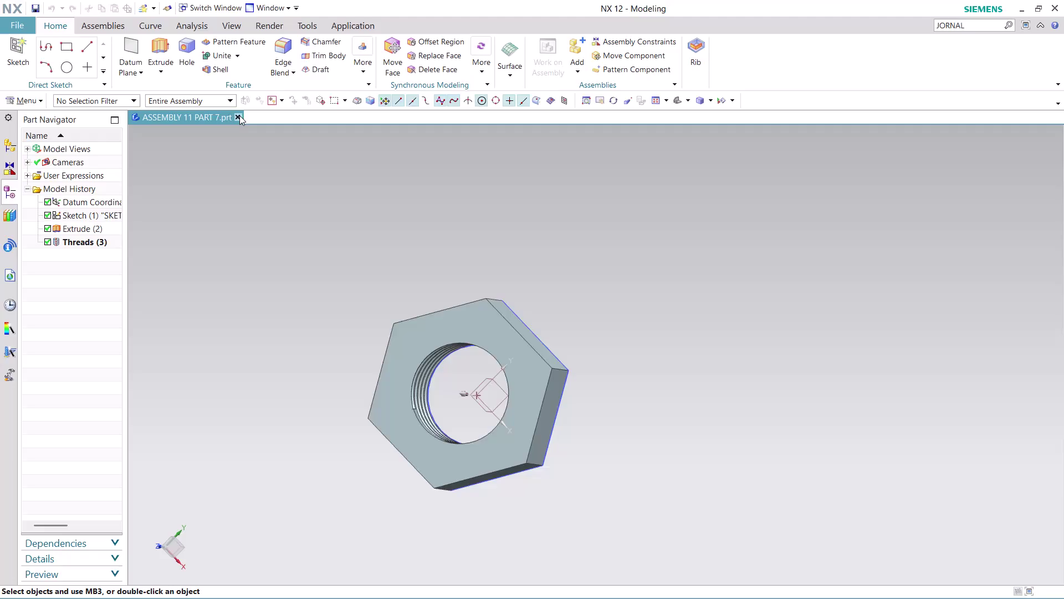
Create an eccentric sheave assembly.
Close the nut part and search Command Finder for journal commands.
click(239, 115)
click(974, 26)
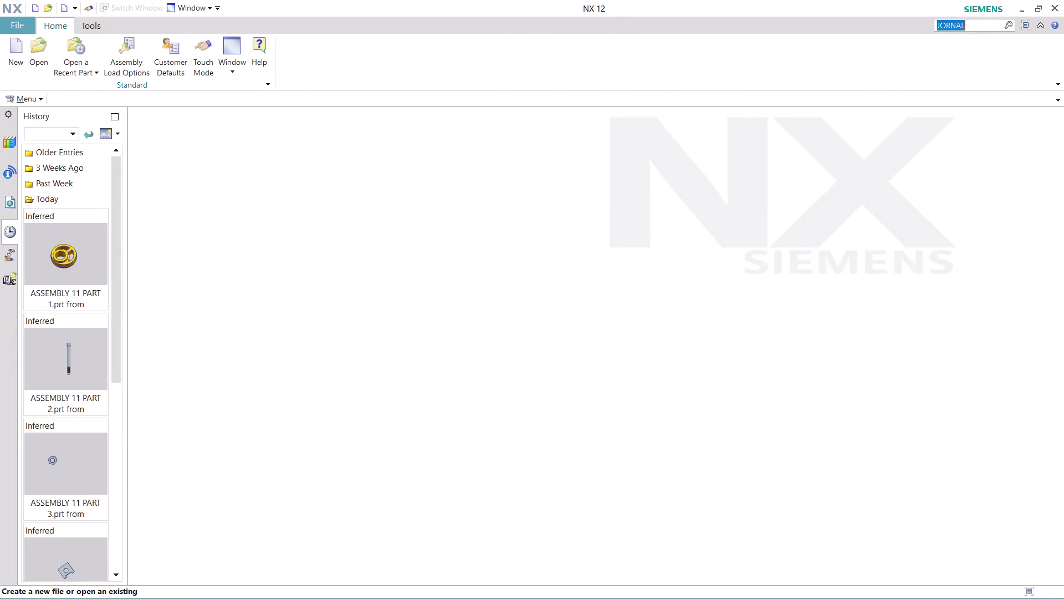
key(Return)
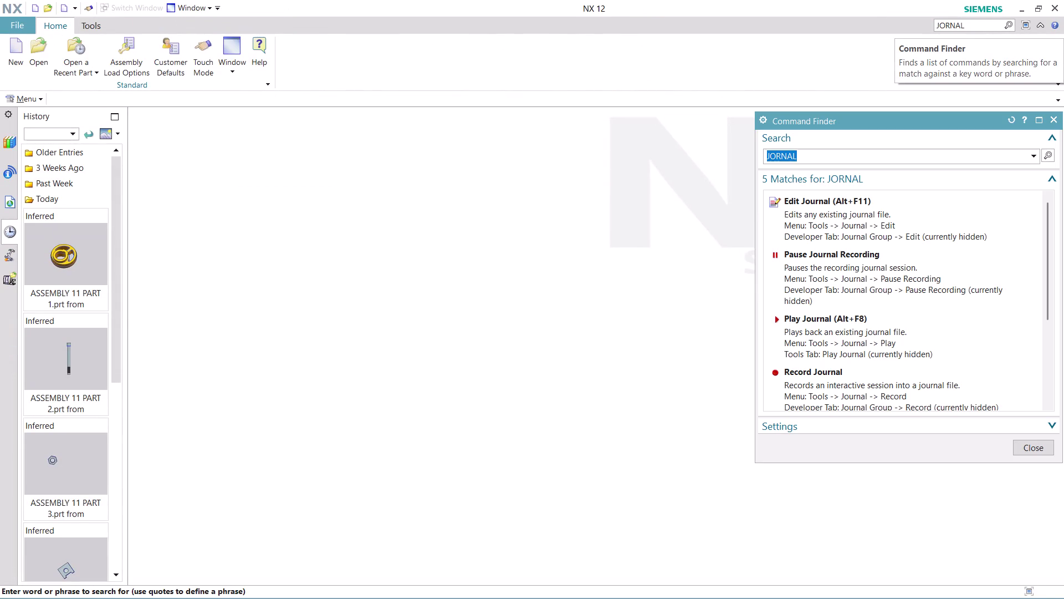
scroll(down, 3)
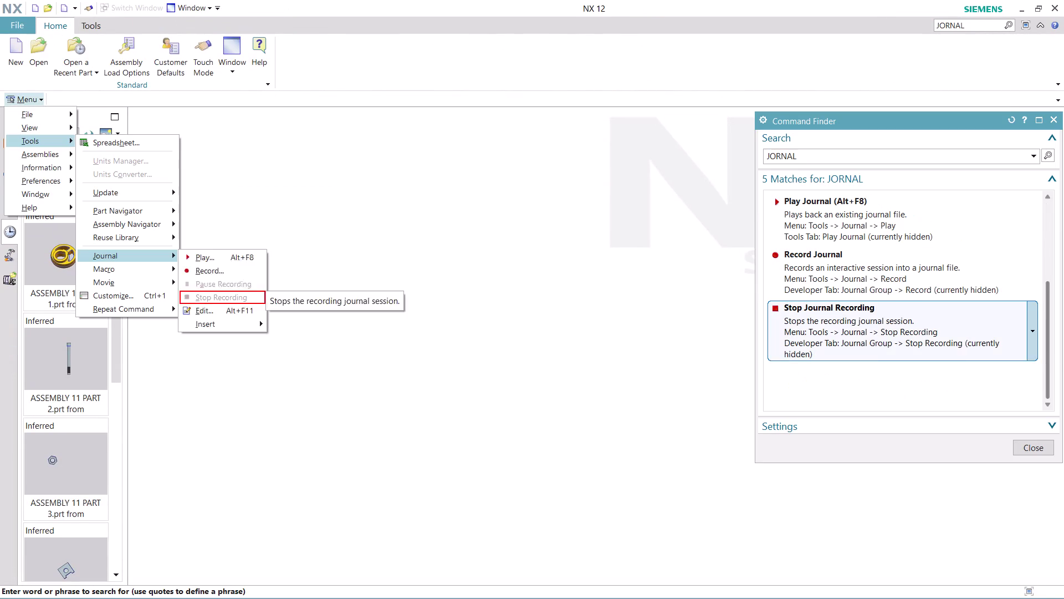
Start recording a journal named ASSEMBLY 11 and dismiss the search results.
click(863, 283)
click(592, 351)
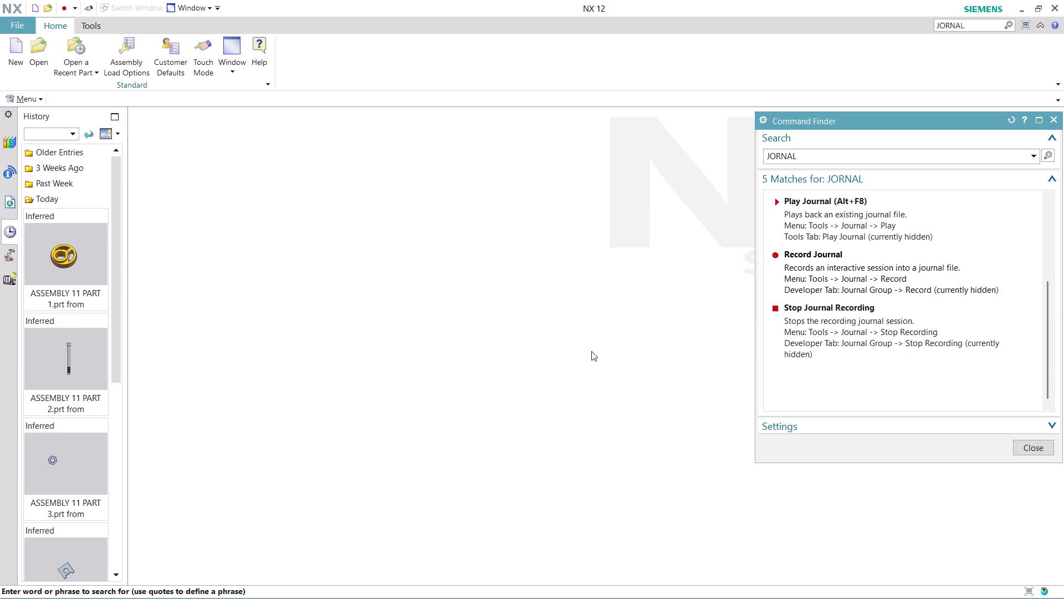
text(ASS)
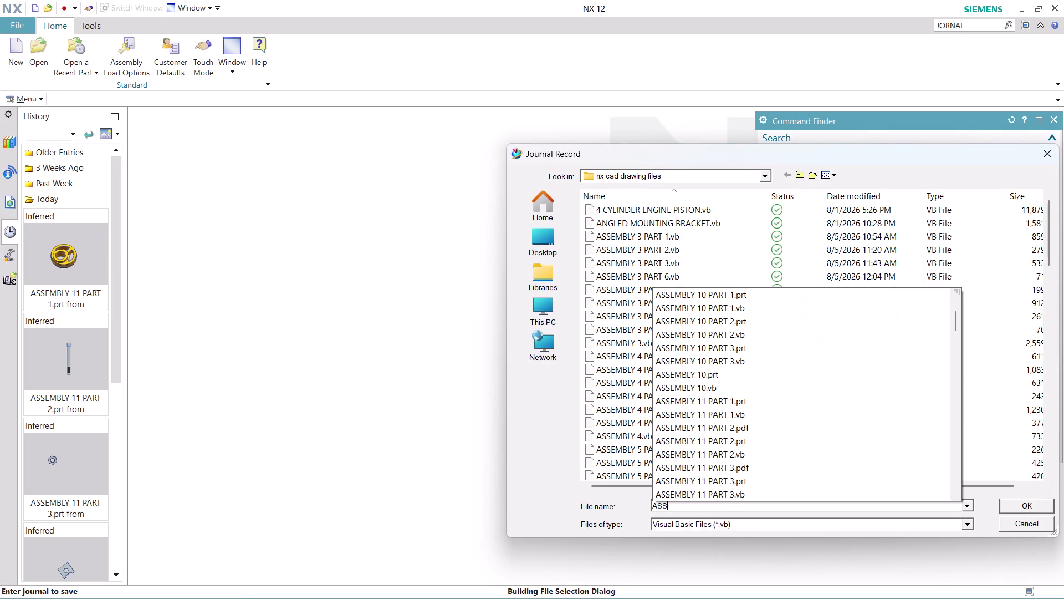
text(EMBL)
text(Y 11)
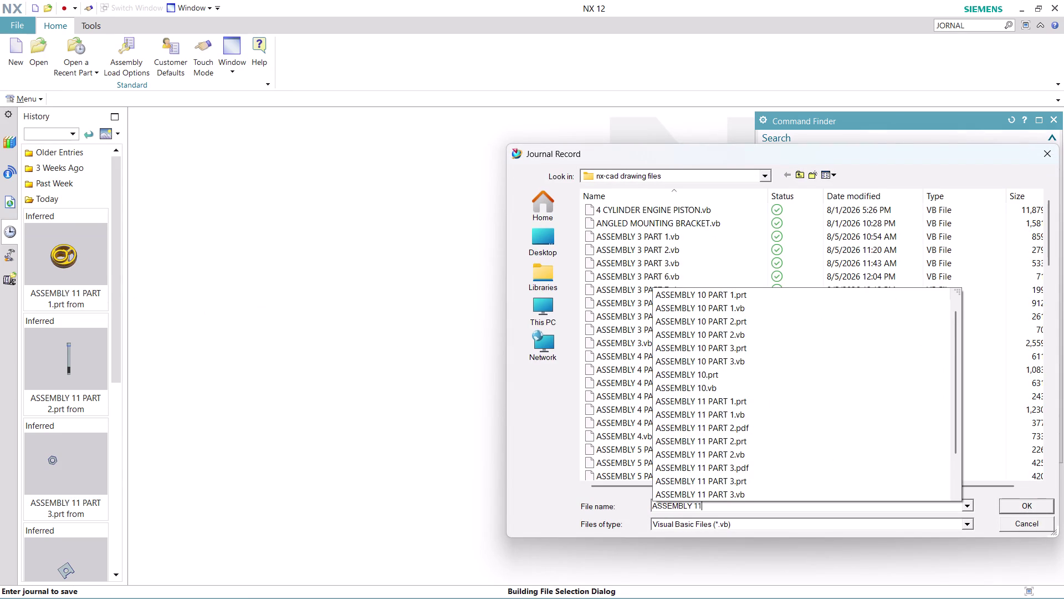
key(Return)
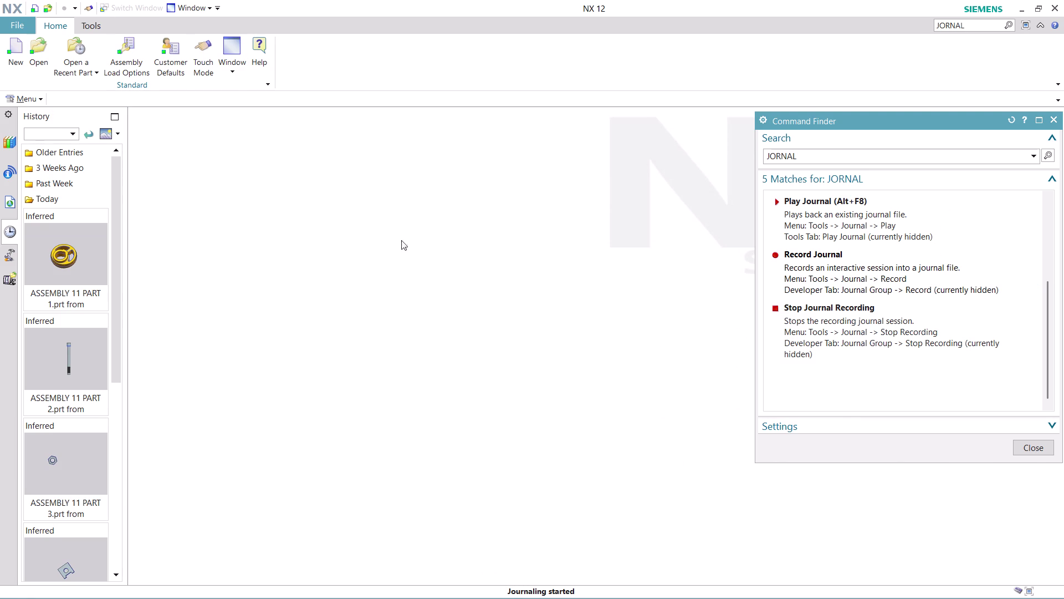
click(1029, 441)
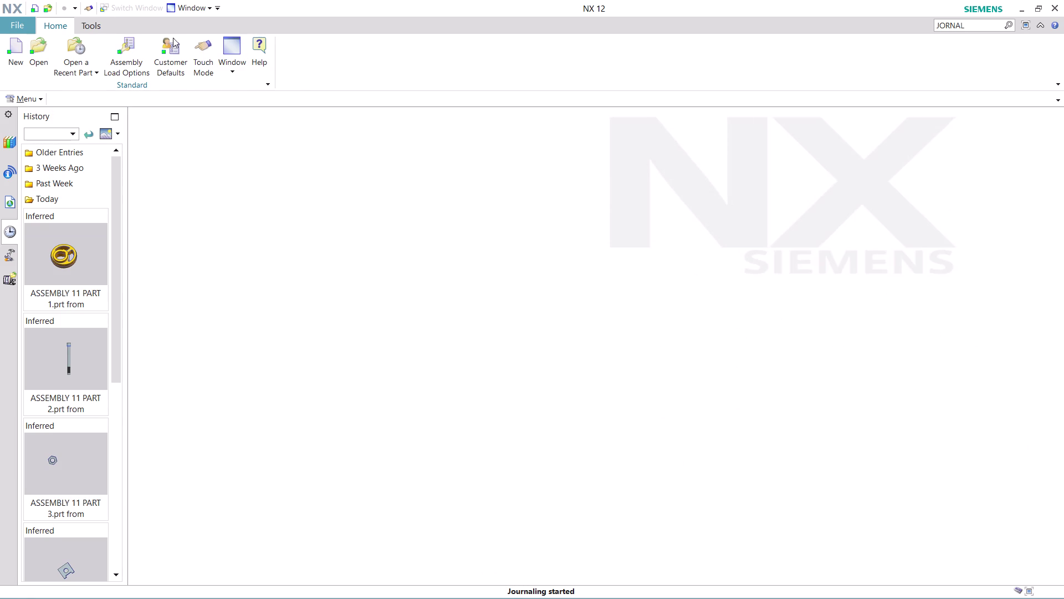
Create a new part from the Model template in millimetres.
click(12, 53)
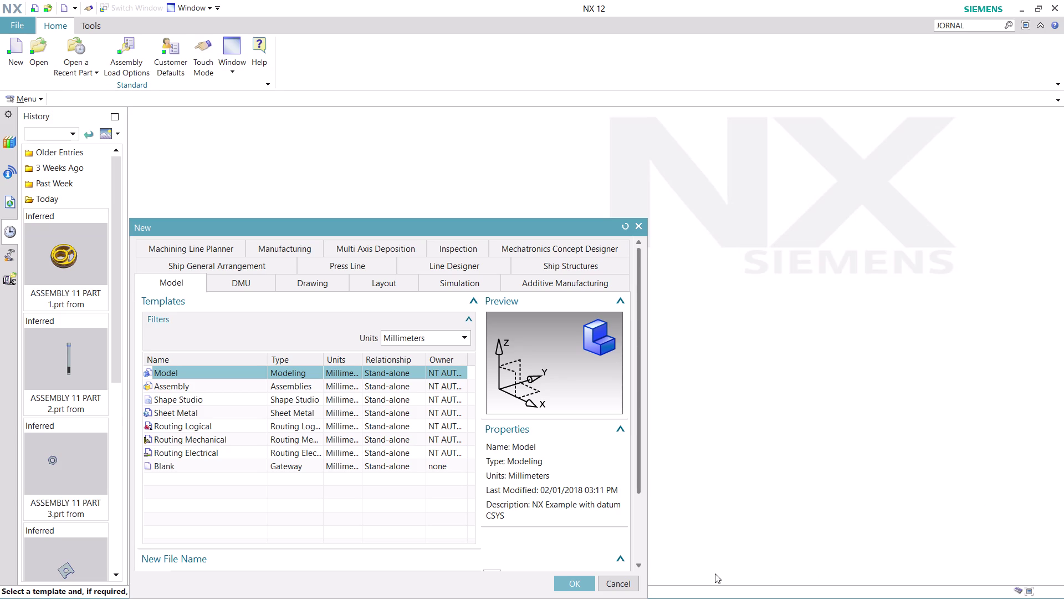
click(616, 580)
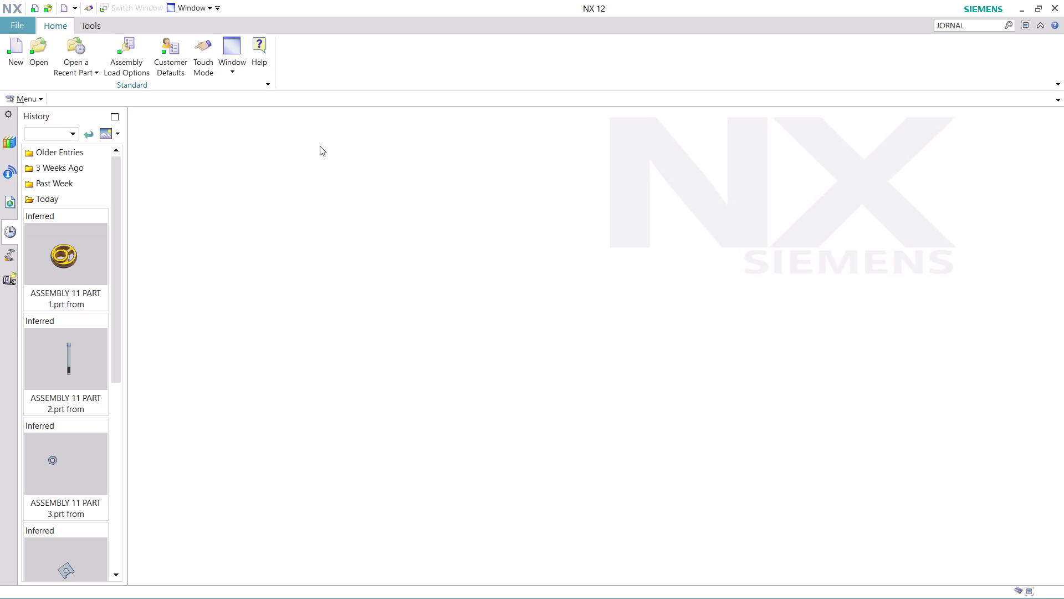
click(11, 53)
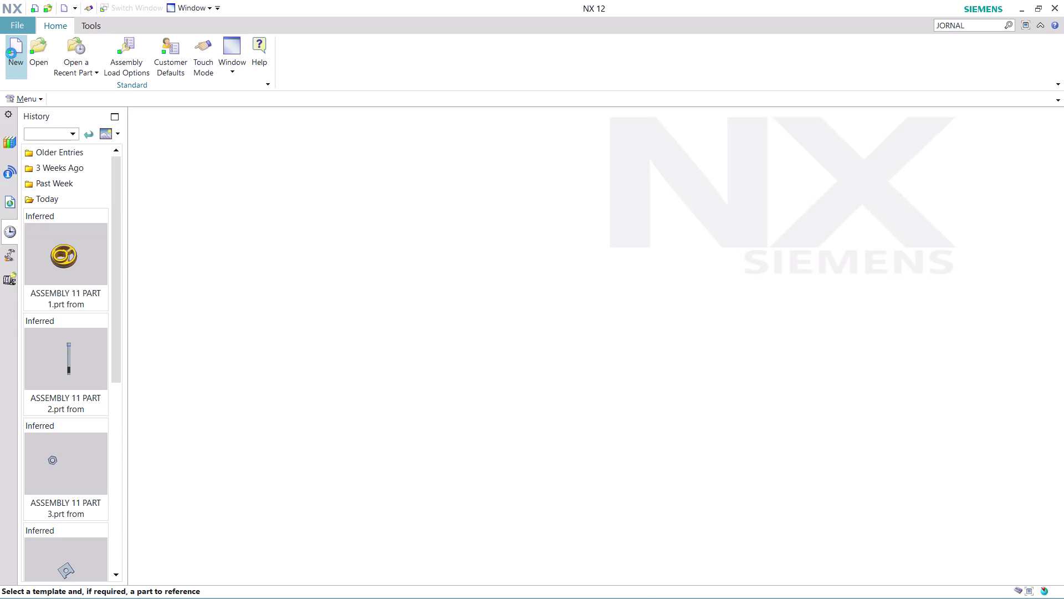
click(250, 387)
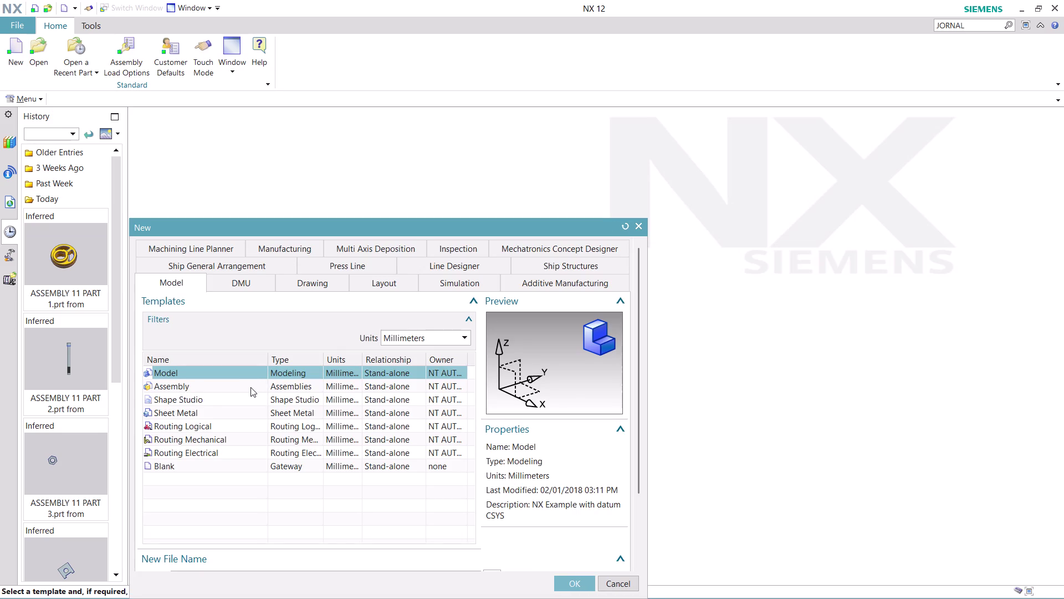
click(578, 580)
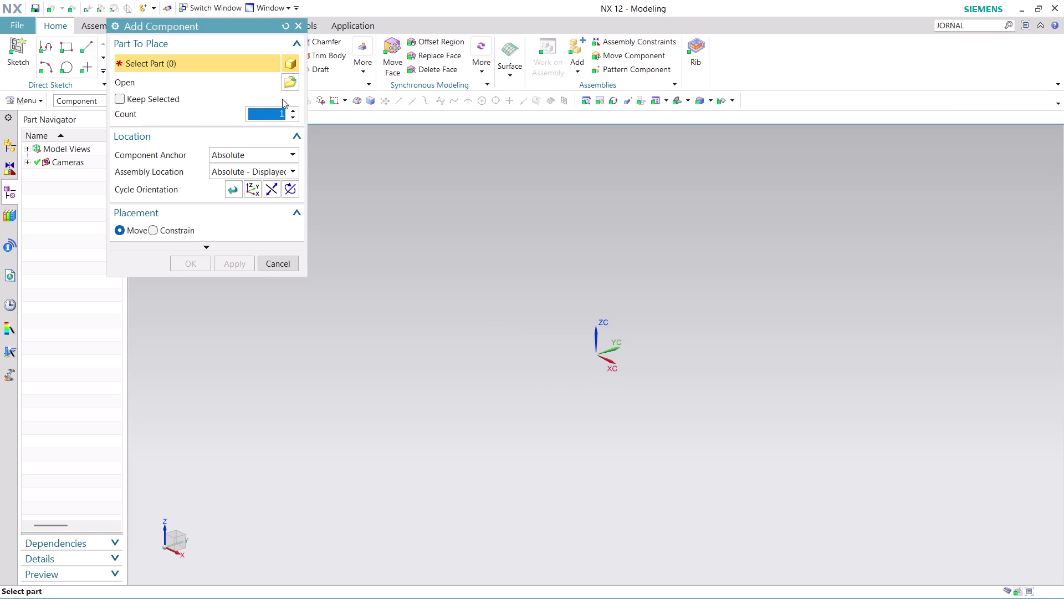
Open ASSEMBLY 11 PART 5 in Add Component and place the bracket at the origin.
click(291, 78)
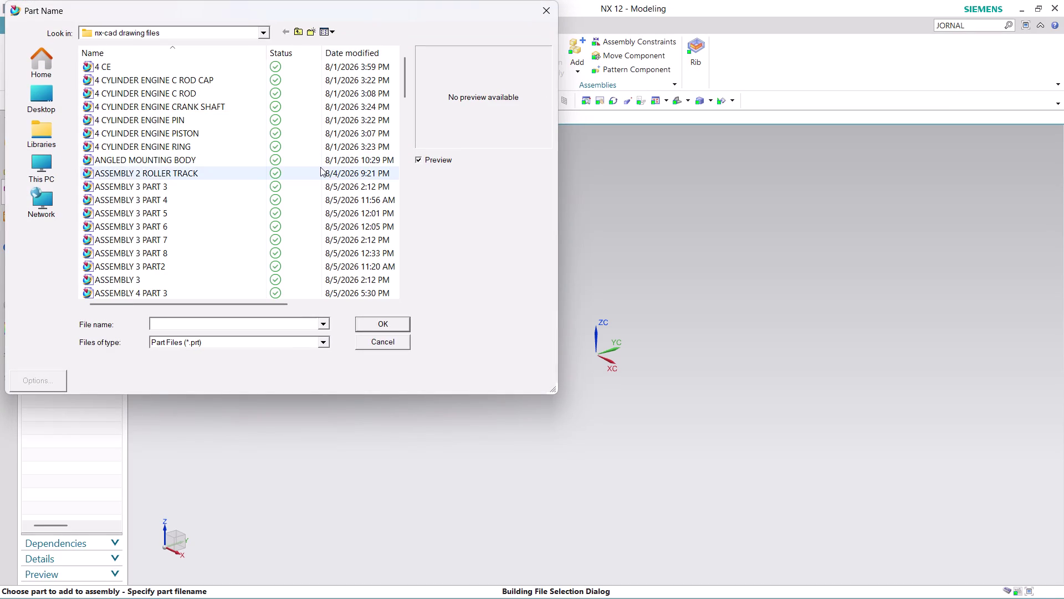
scroll(down, 3)
scroll(down, 3)
scroll(down, 3)
scroll(down, 3)
scroll(down, 3)
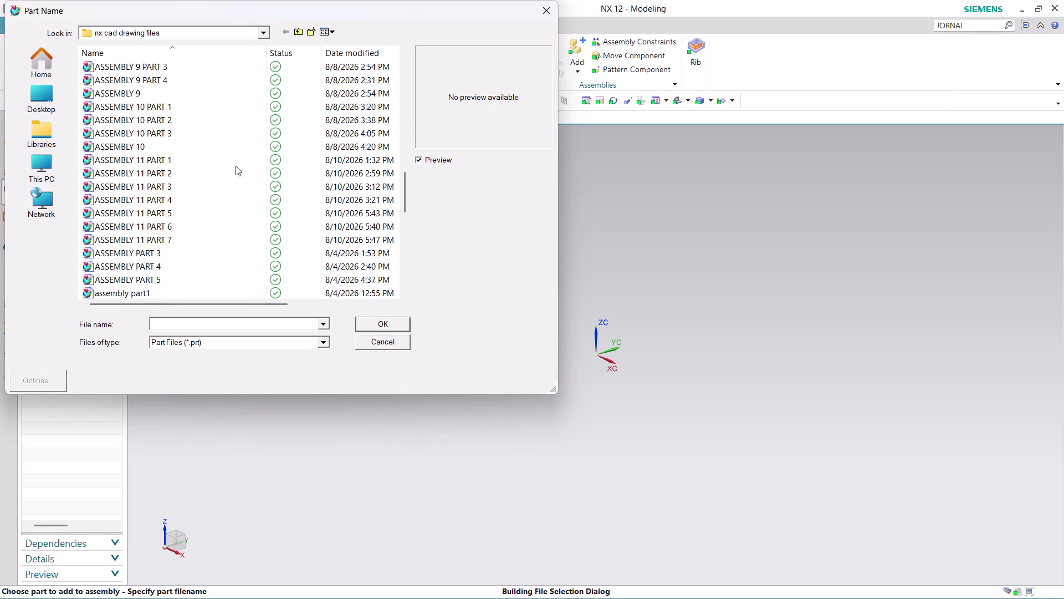
click(180, 213)
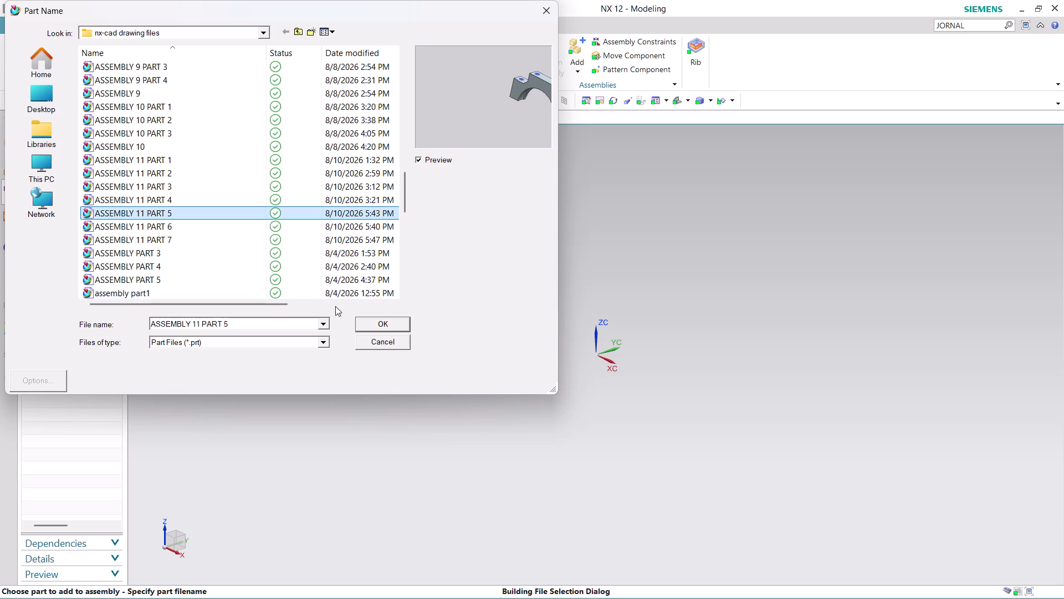
click(387, 324)
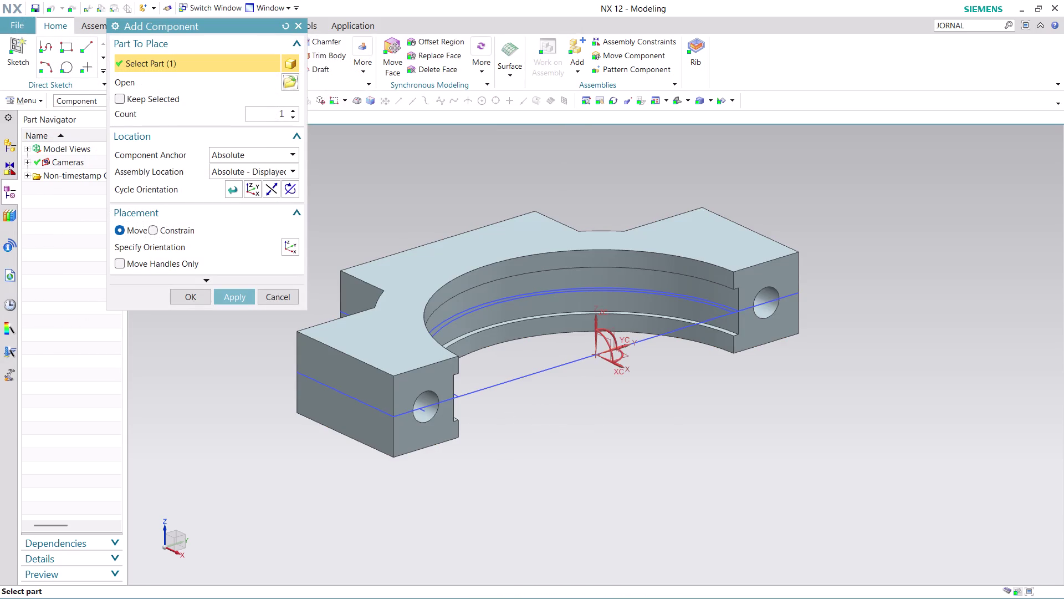
click(193, 295)
click(446, 328)
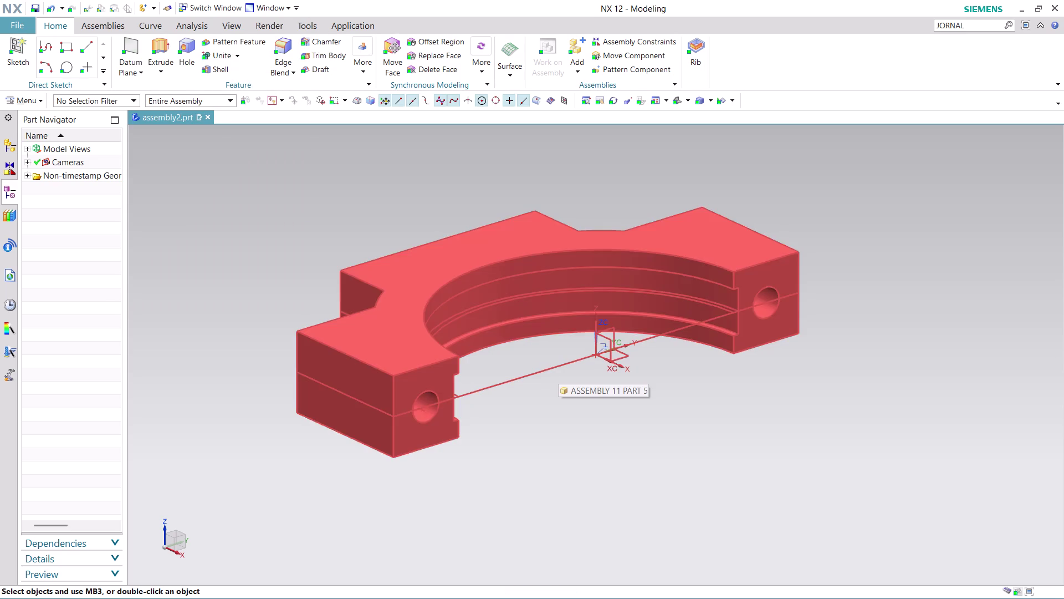
scroll(down, 3)
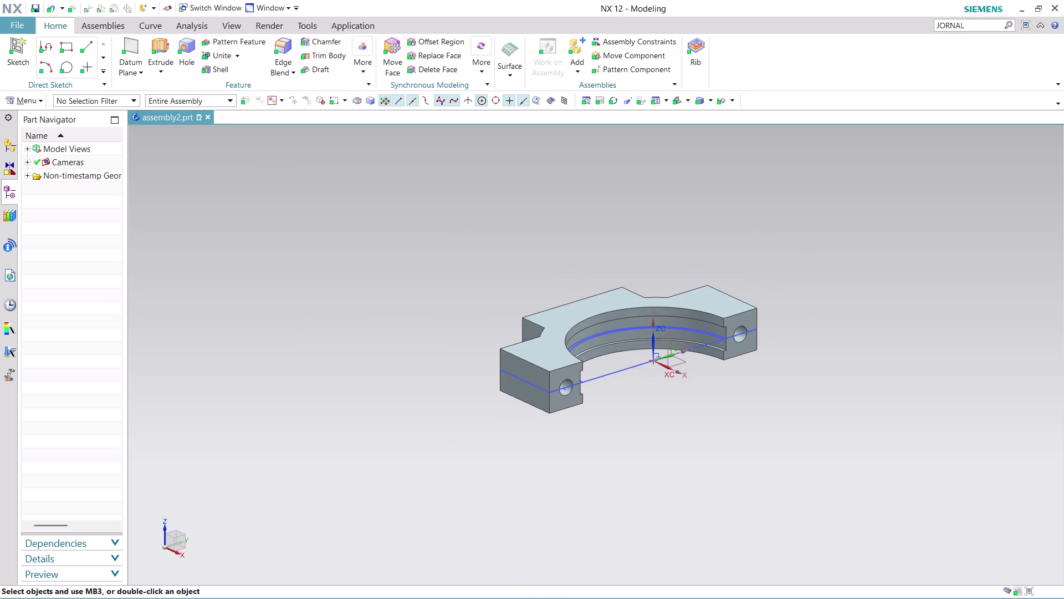
Start adding another component from the Assemblies tab and browse for its file.
scroll(up, 3)
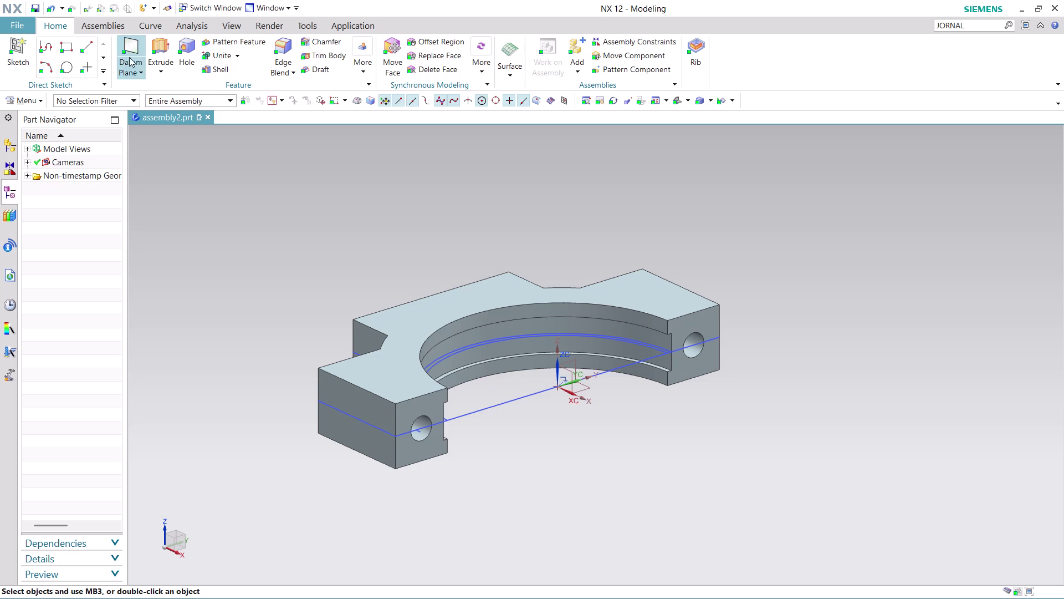
click(103, 20)
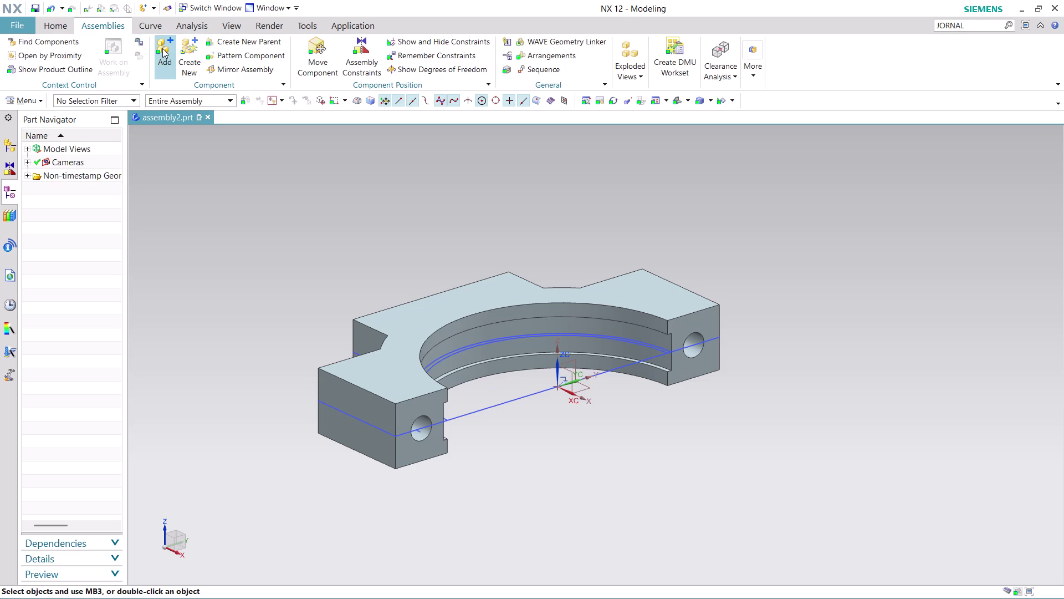
click(162, 48)
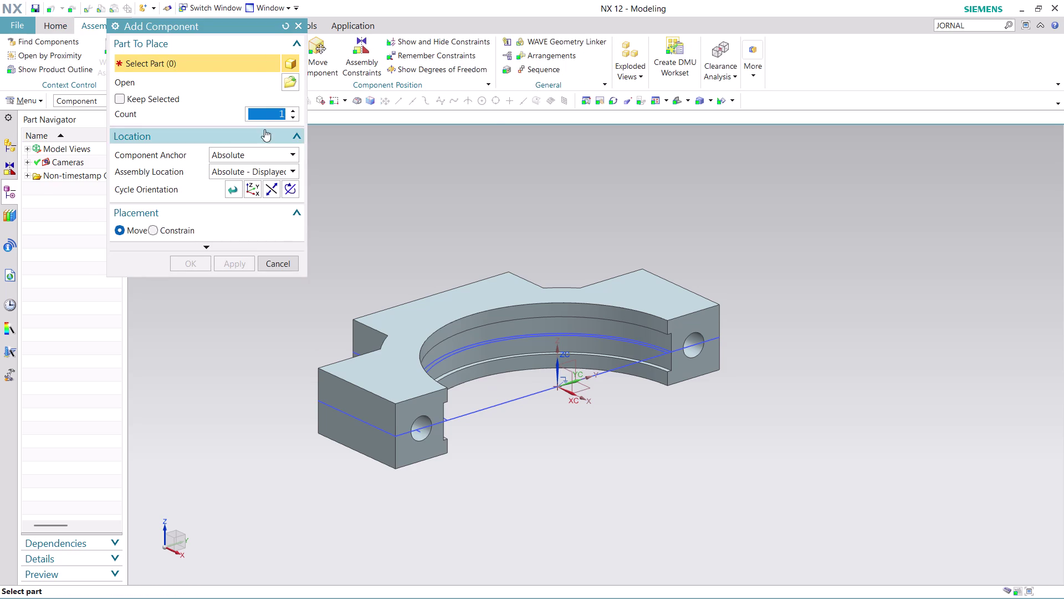
click(287, 81)
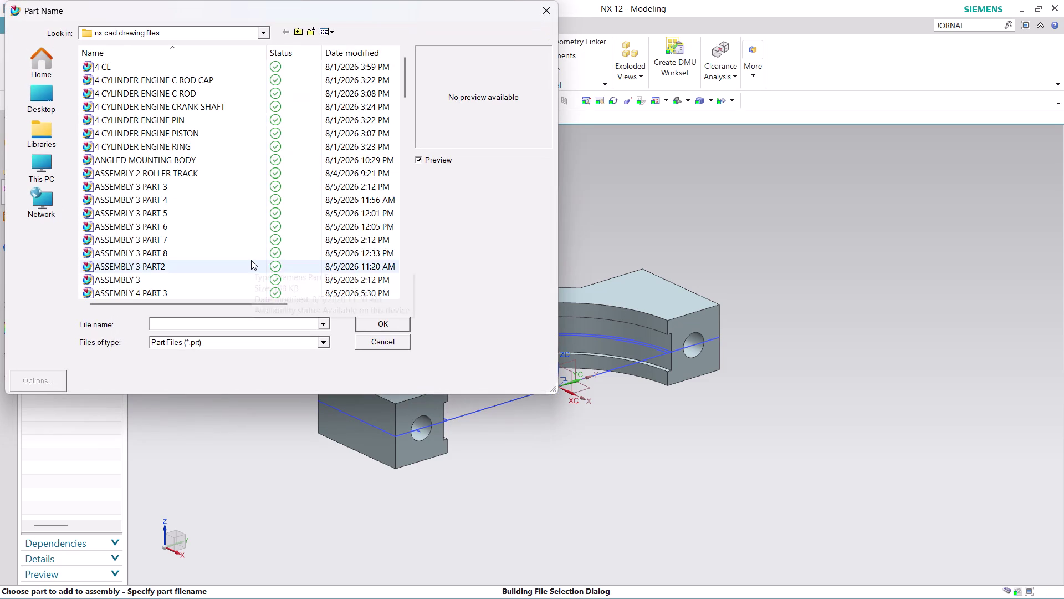
Select the ASSEMBLY 11 PART 4 block file and confirm it.
scroll(down, 3)
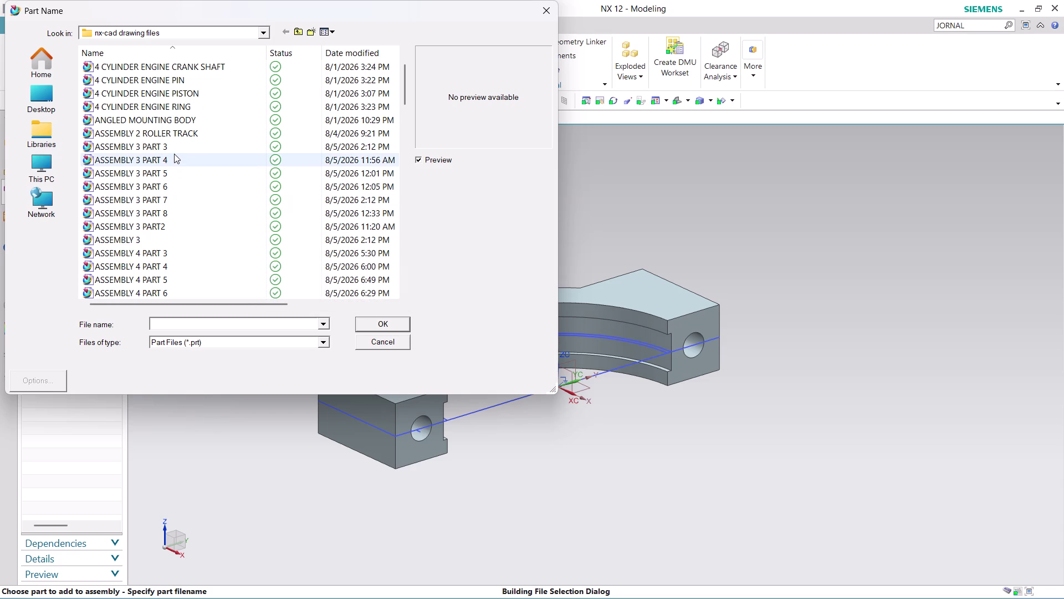
scroll(down, 3)
scroll(down, 3)
scroll(down, 3)
scroll(down, 3)
click(178, 176)
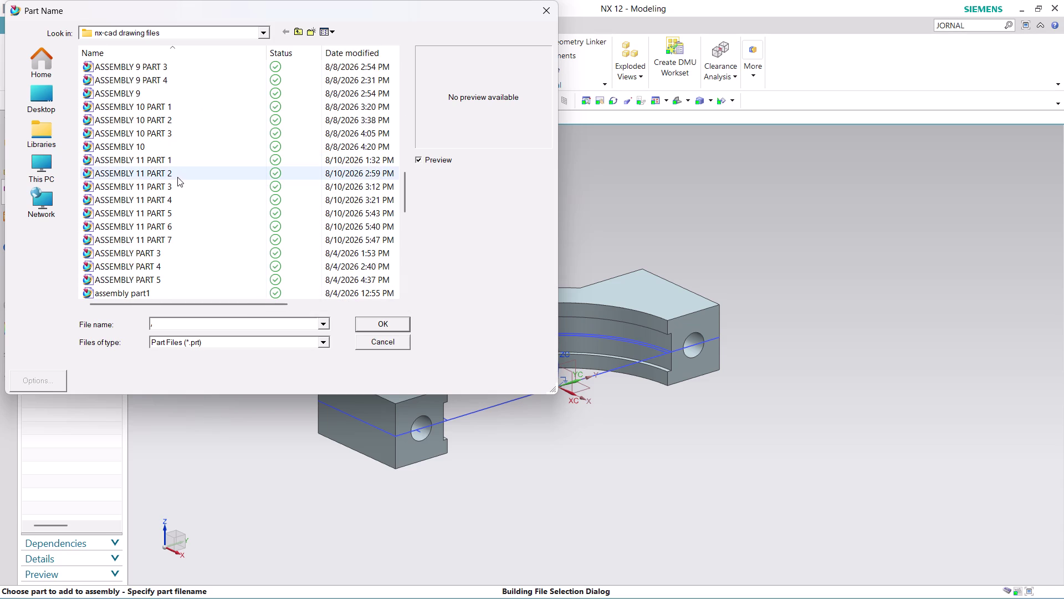
click(173, 187)
click(187, 164)
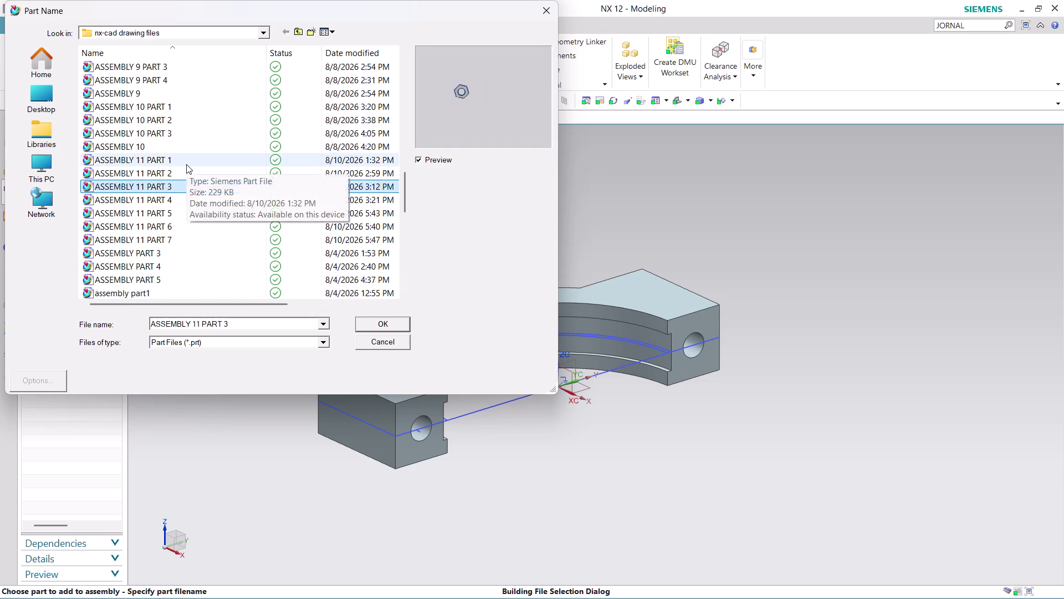
click(181, 201)
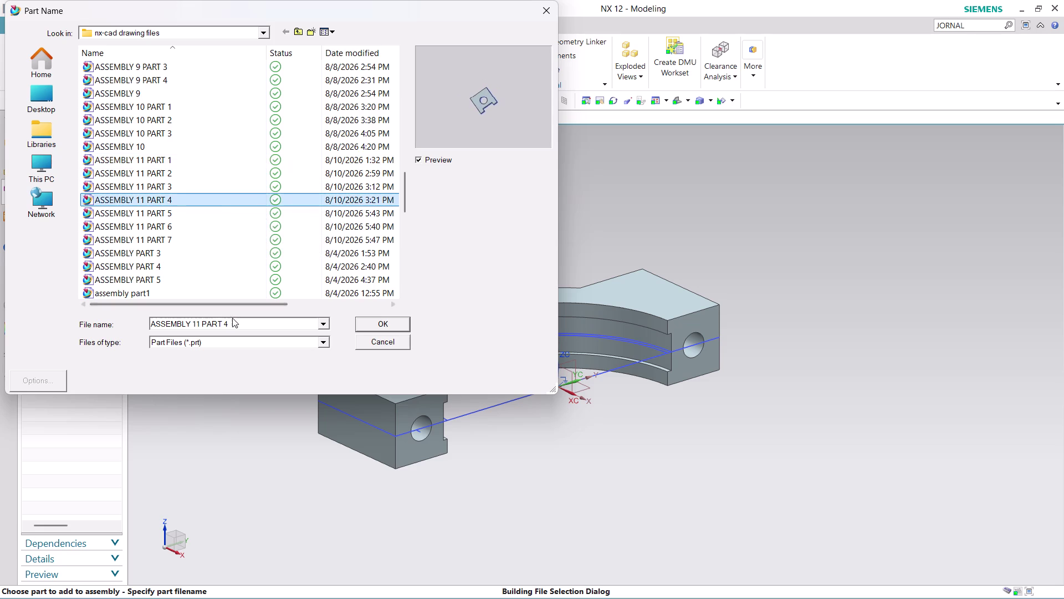
click(371, 321)
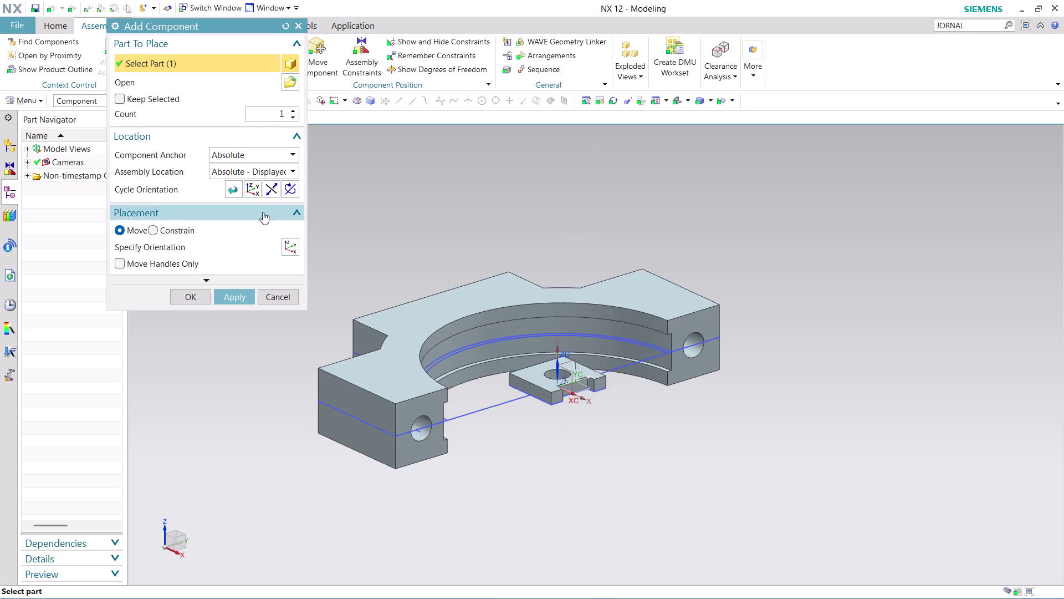
Rotate the end block upright and turn it about the vertical axis.
click(287, 167)
click(280, 195)
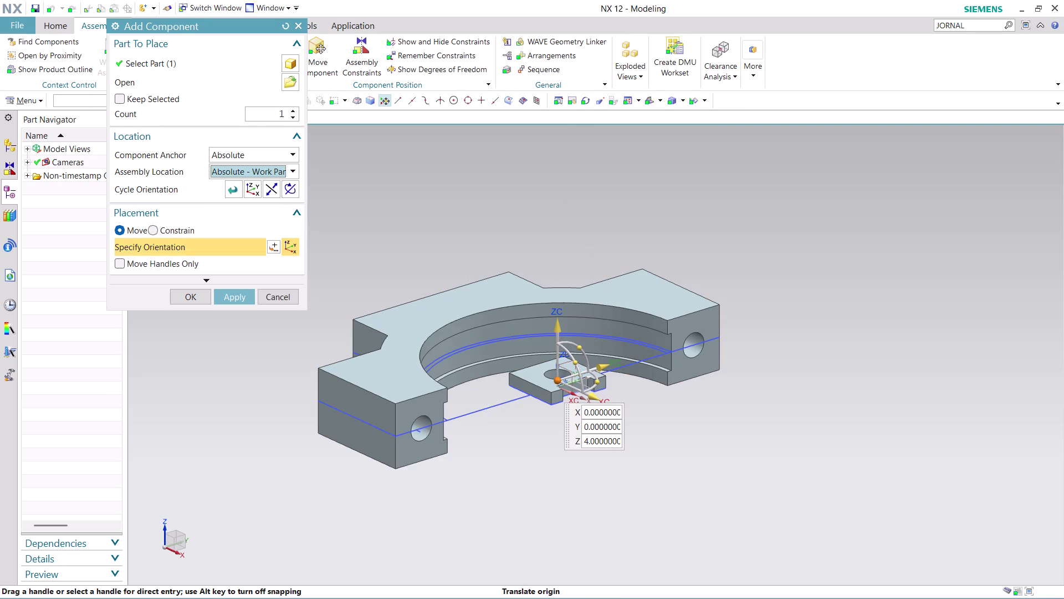
drag(571, 359, 585, 395)
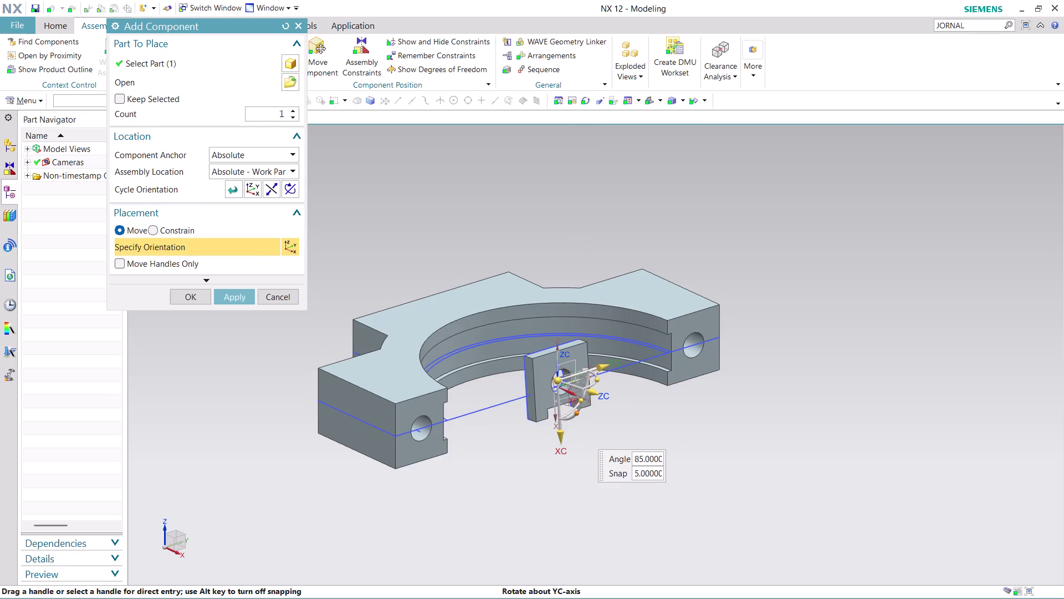
drag(586, 395, 587, 402)
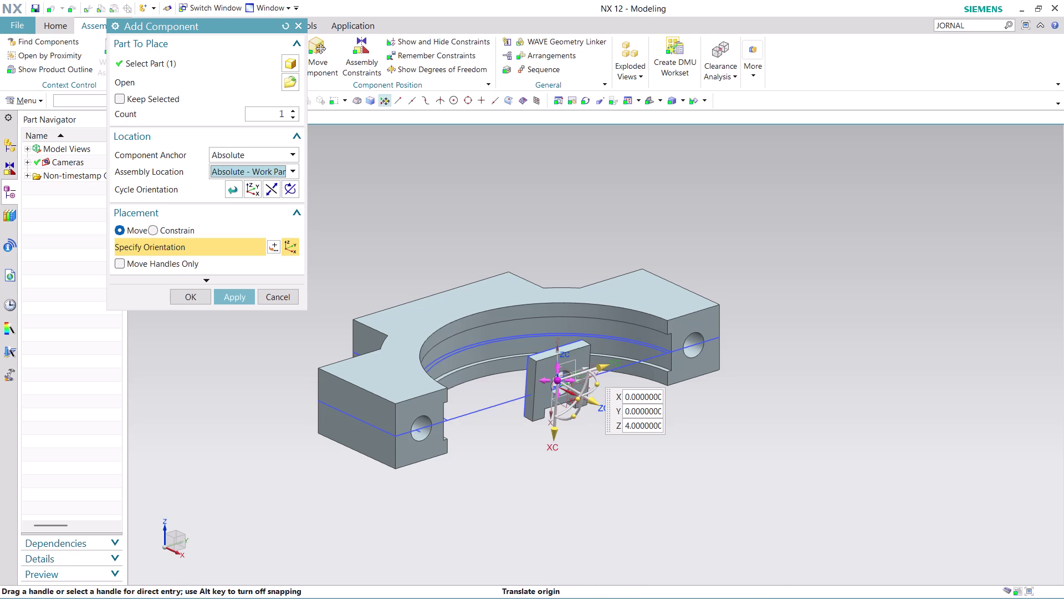
drag(573, 403, 578, 381)
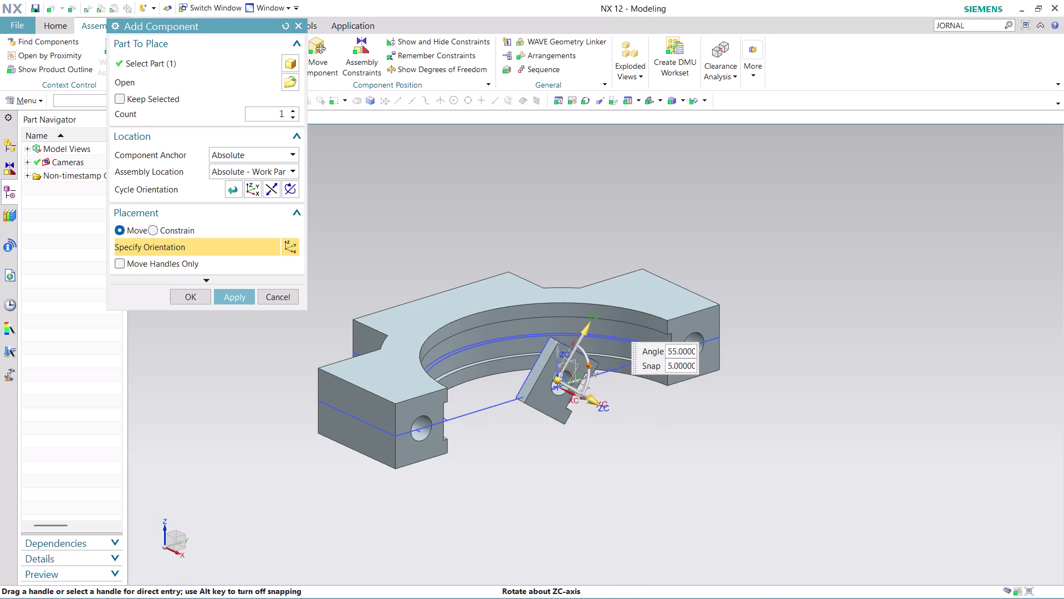
drag(578, 381, 575, 369)
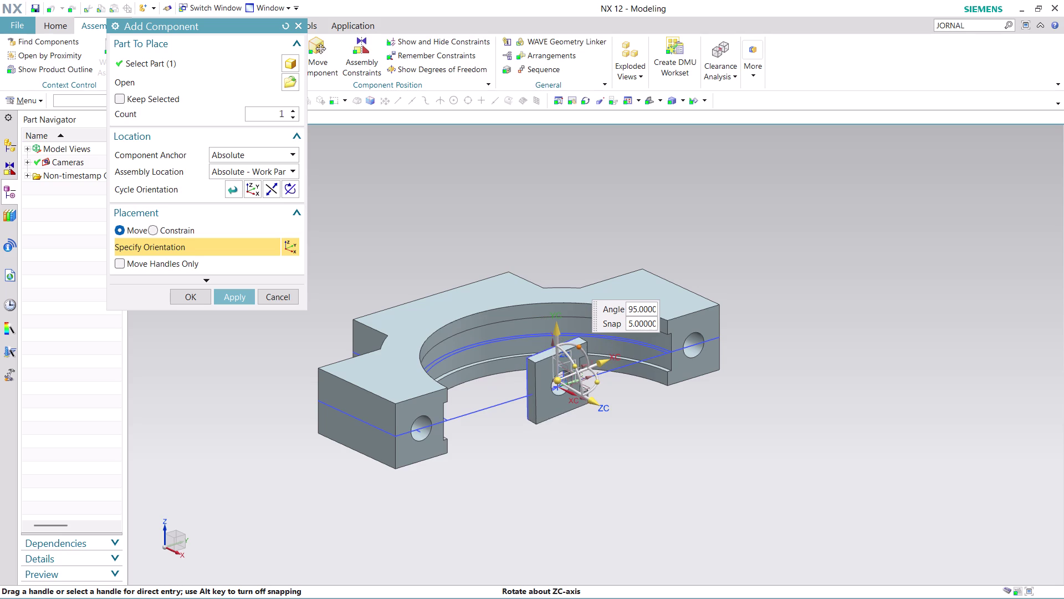
Slide the block to the bracket's left end and confirm the placement.
drag(575, 369, 576, 370)
drag(605, 363, 531, 394)
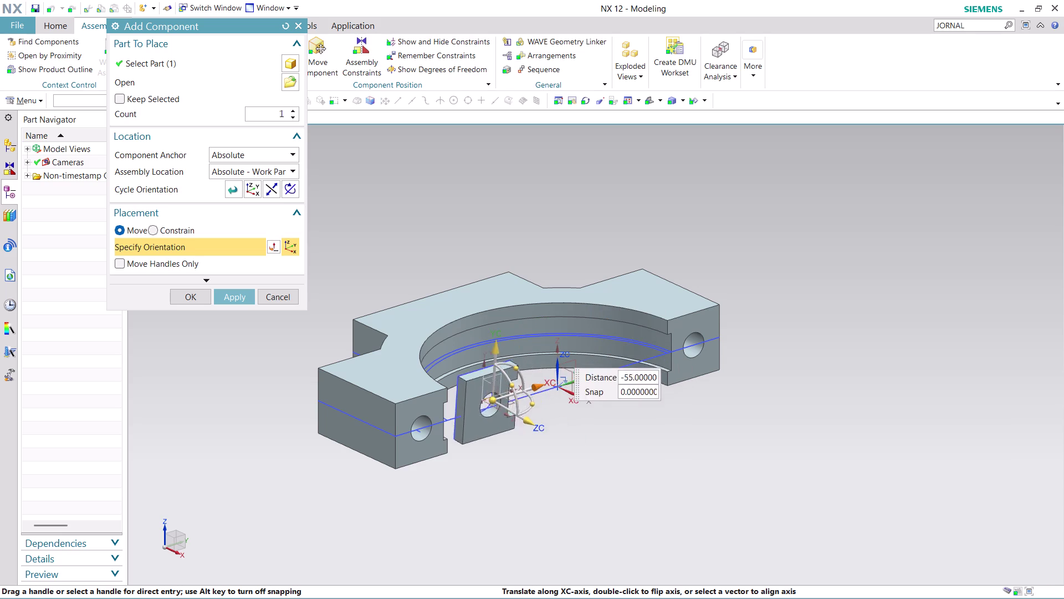
drag(532, 394, 370, 450)
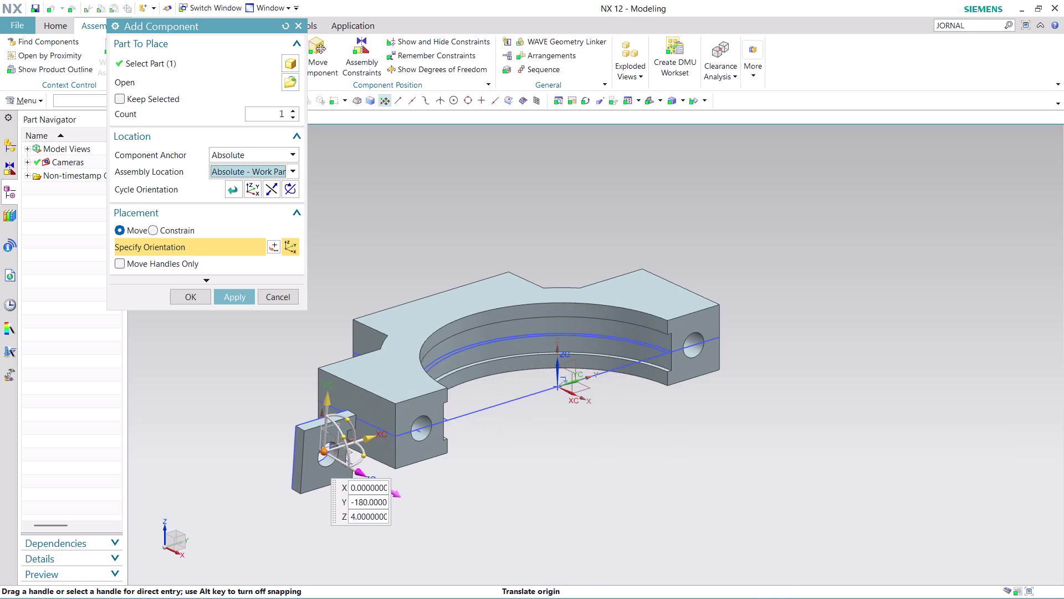
drag(366, 473, 409, 505)
drag(418, 471, 441, 455)
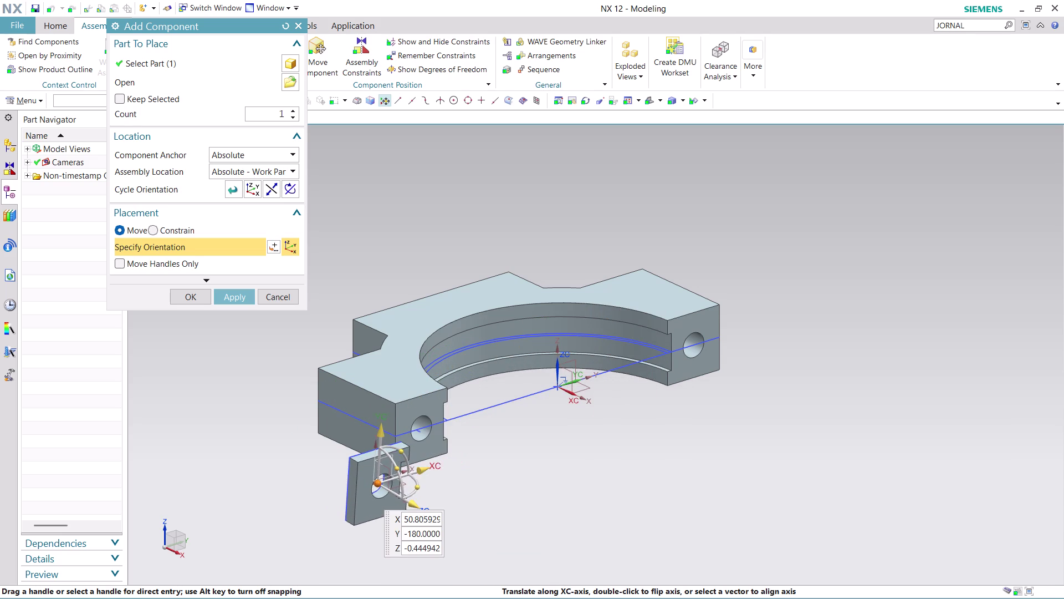
drag(441, 455, 475, 433)
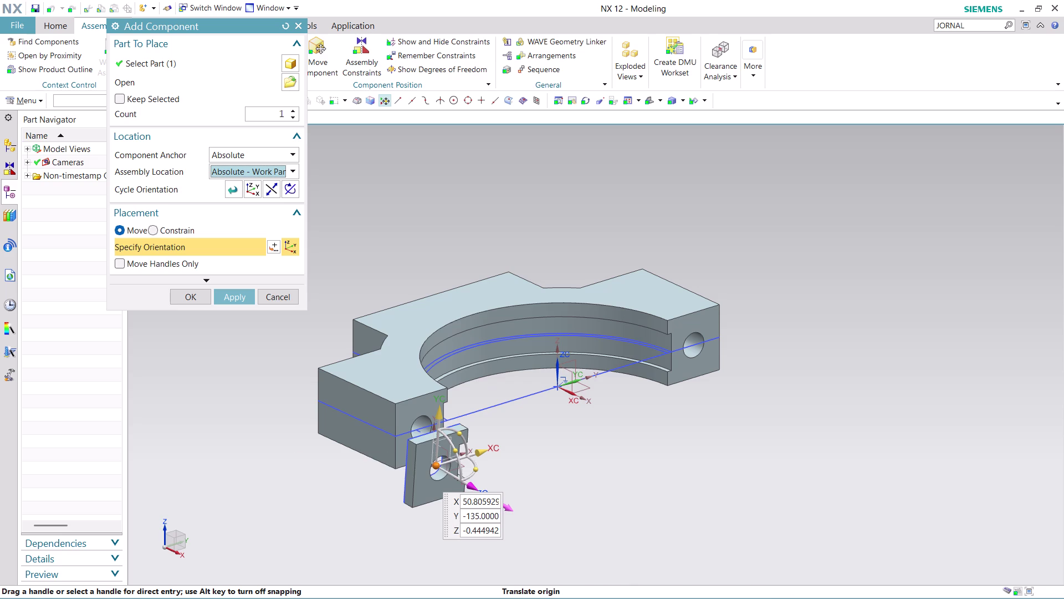
drag(481, 489, 468, 472)
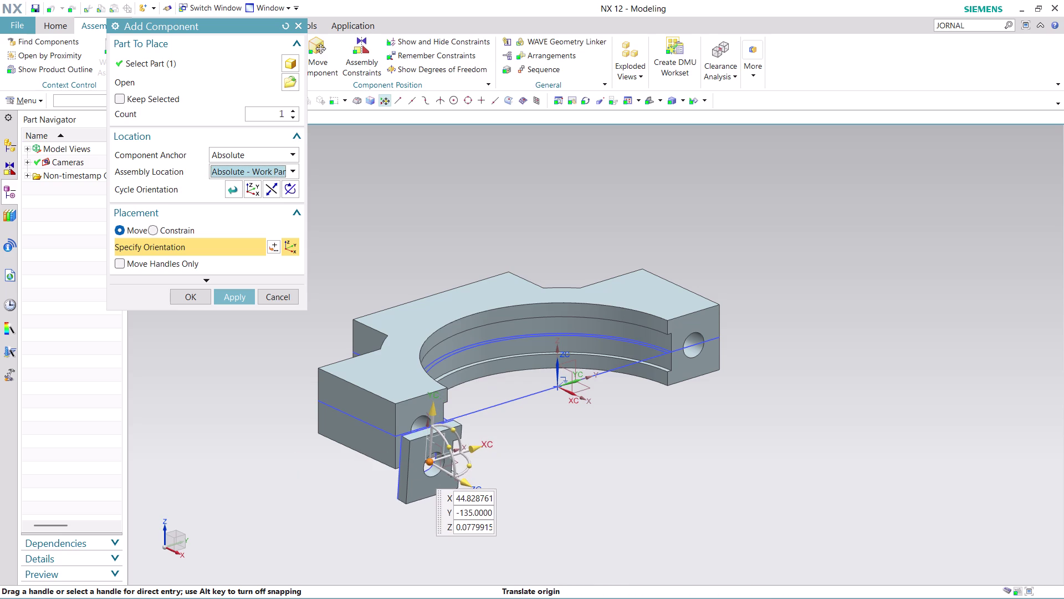
click(186, 304)
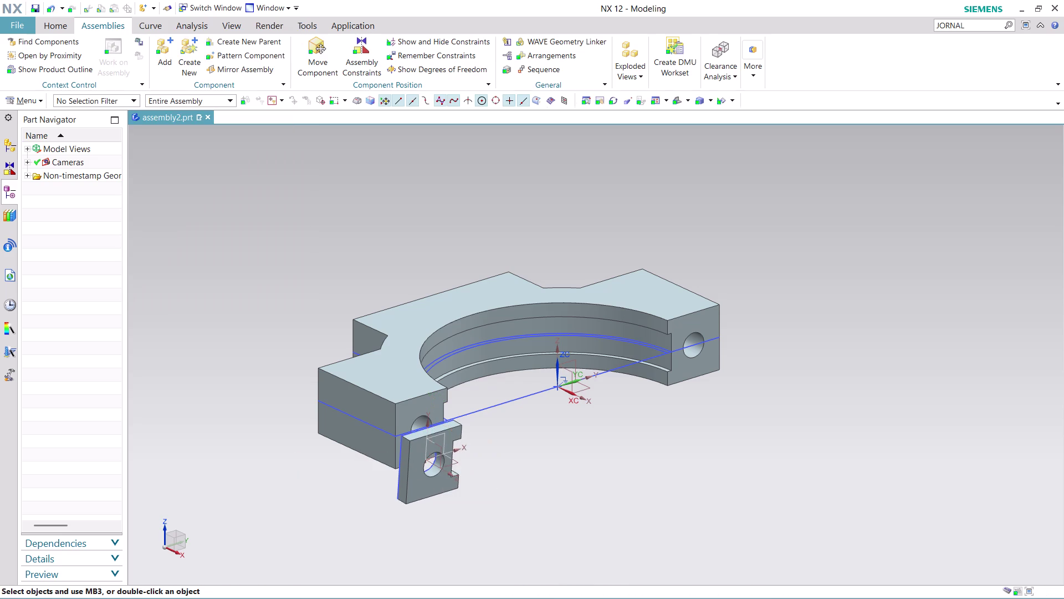
Orbit to inspect the block beside the bracket and open Assembly Constraints.
scroll(down, 3)
scroll(up, 3)
middle_drag(398, 495, 372, 476)
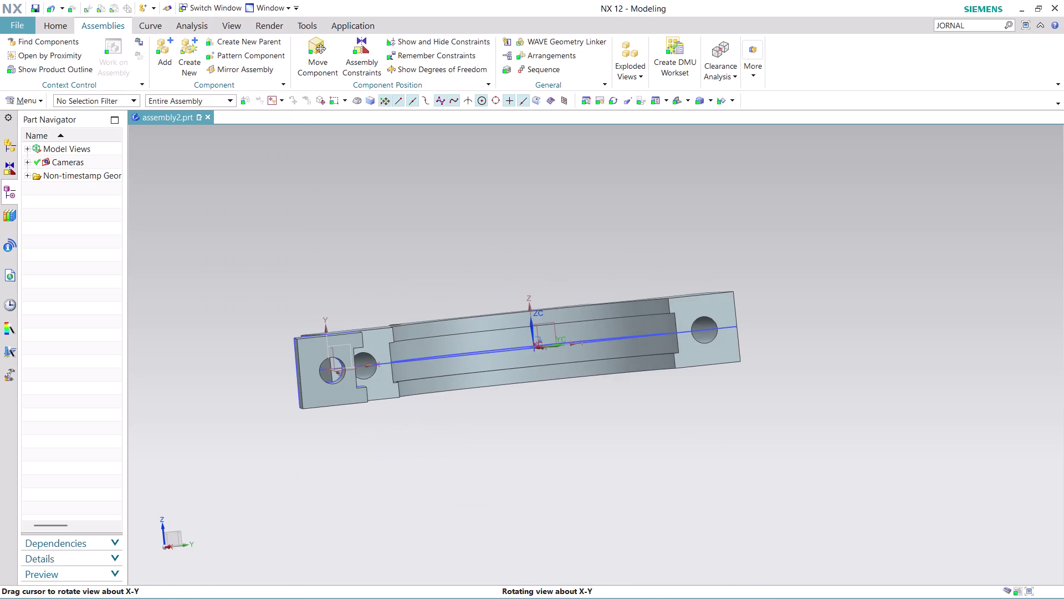
middle_drag(372, 476, 372, 483)
scroll(up, 3)
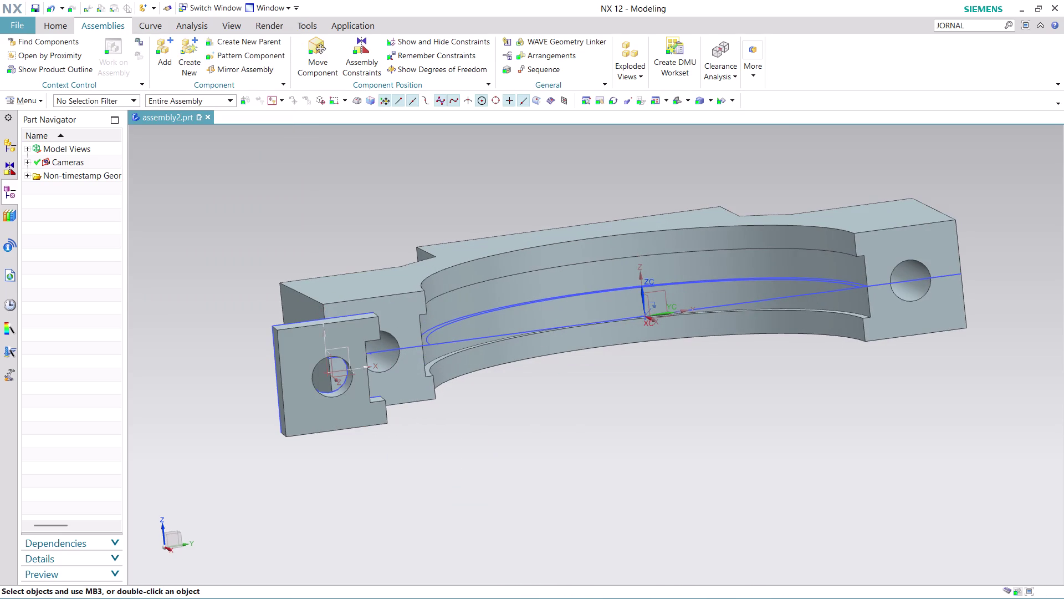
click(358, 51)
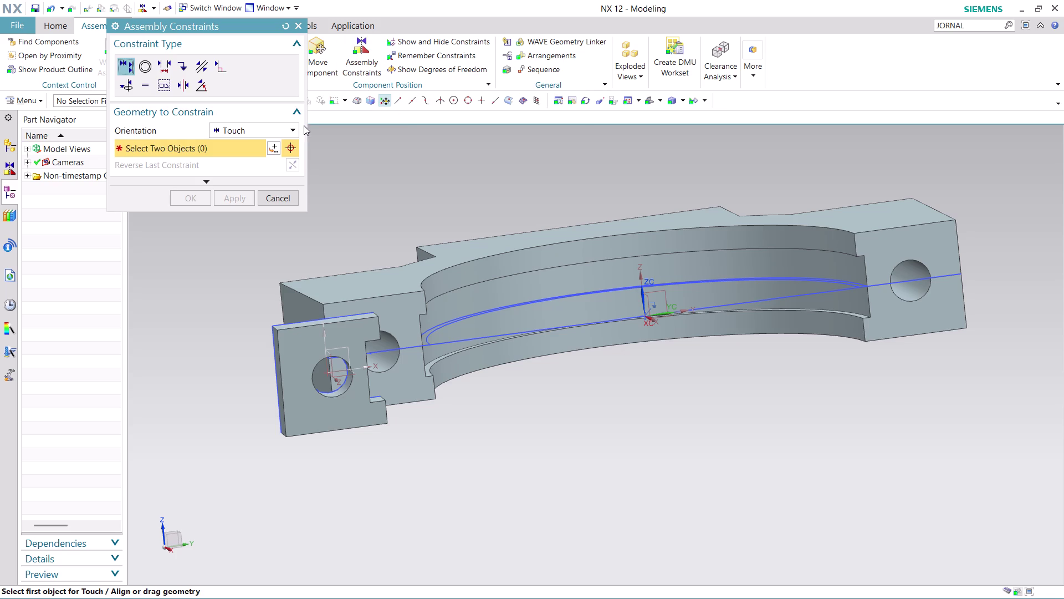
Make the block's hole edge concentric with the bracket's left-end hole and check alignment.
click(141, 64)
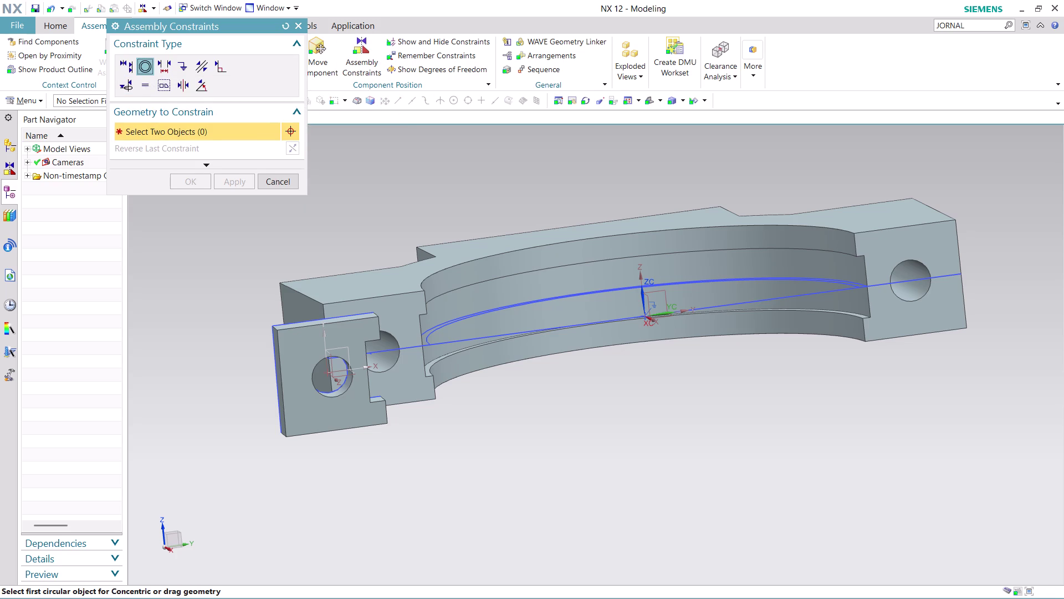
click(337, 392)
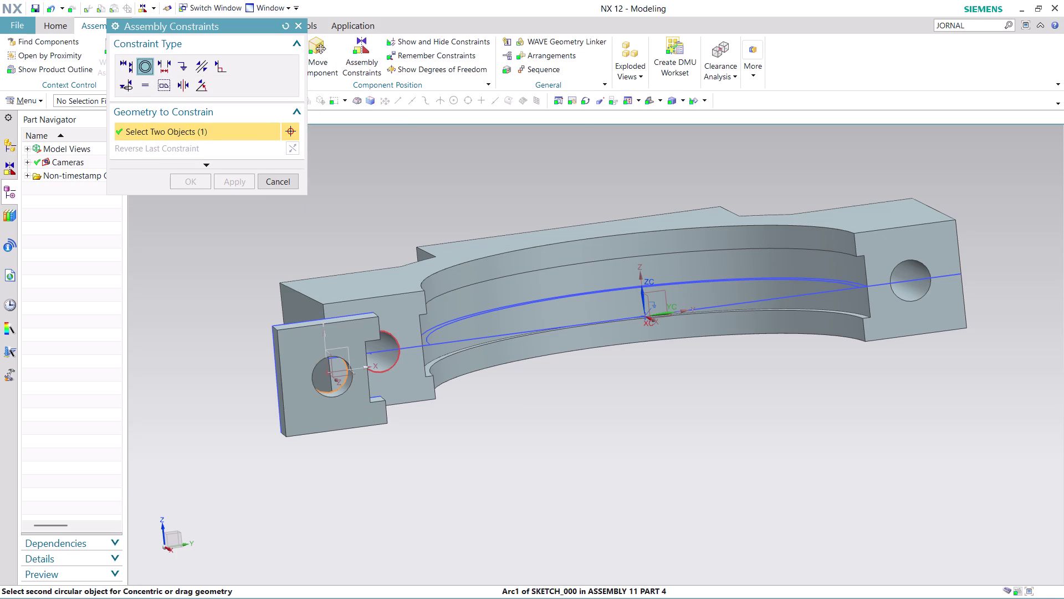
click(400, 360)
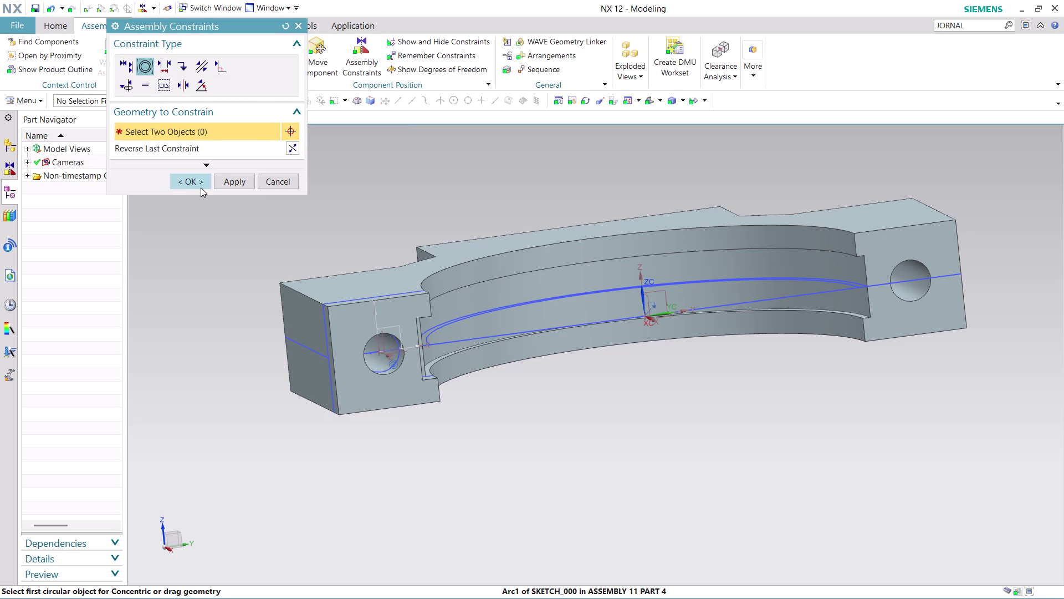
click(195, 180)
middle_drag(521, 207, 507, 200)
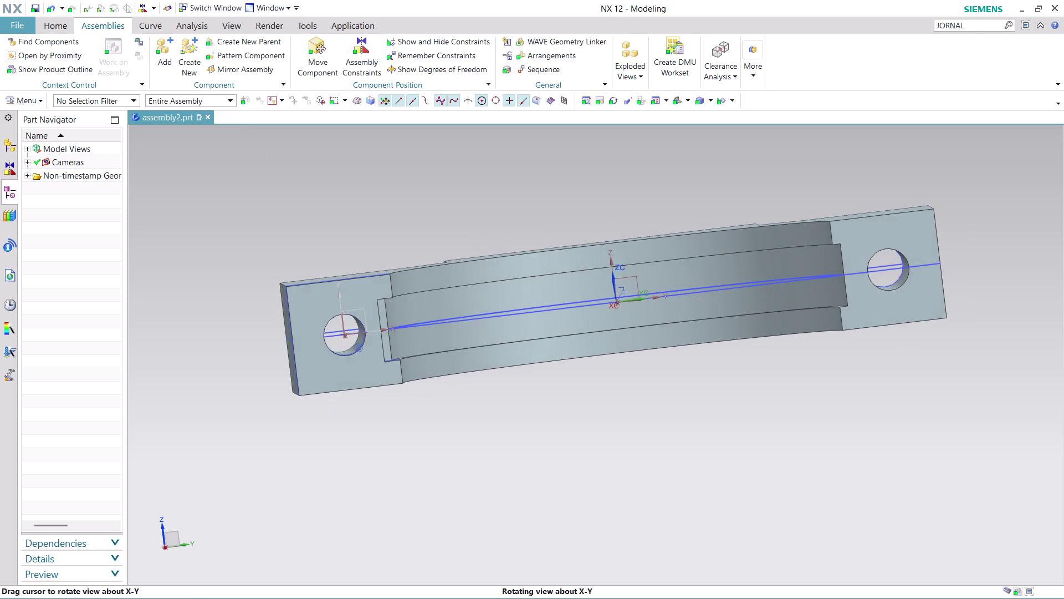
middle_drag(507, 199, 508, 181)
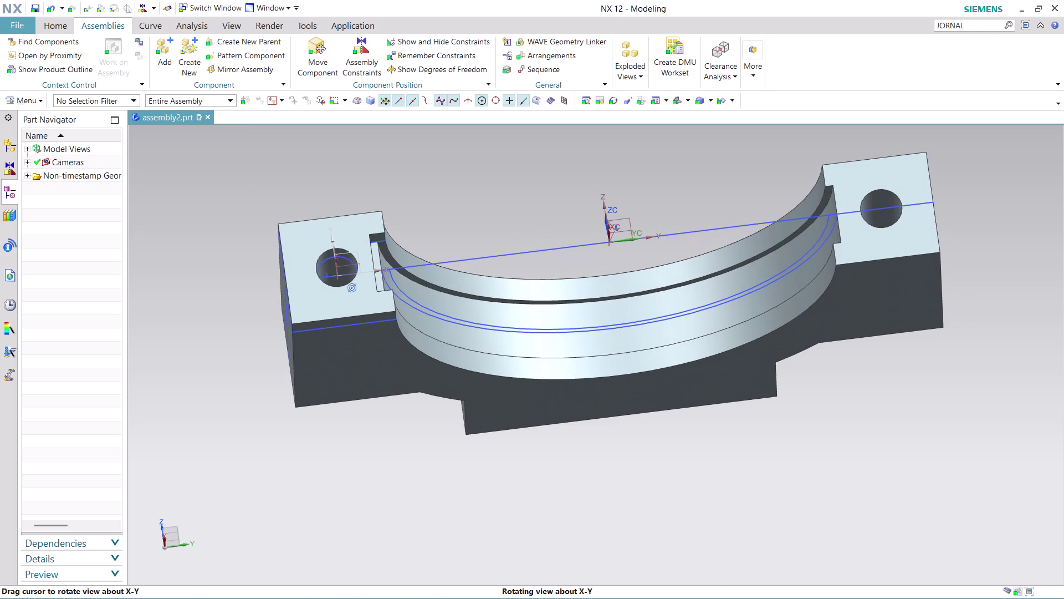
middle_drag(507, 180, 513, 205)
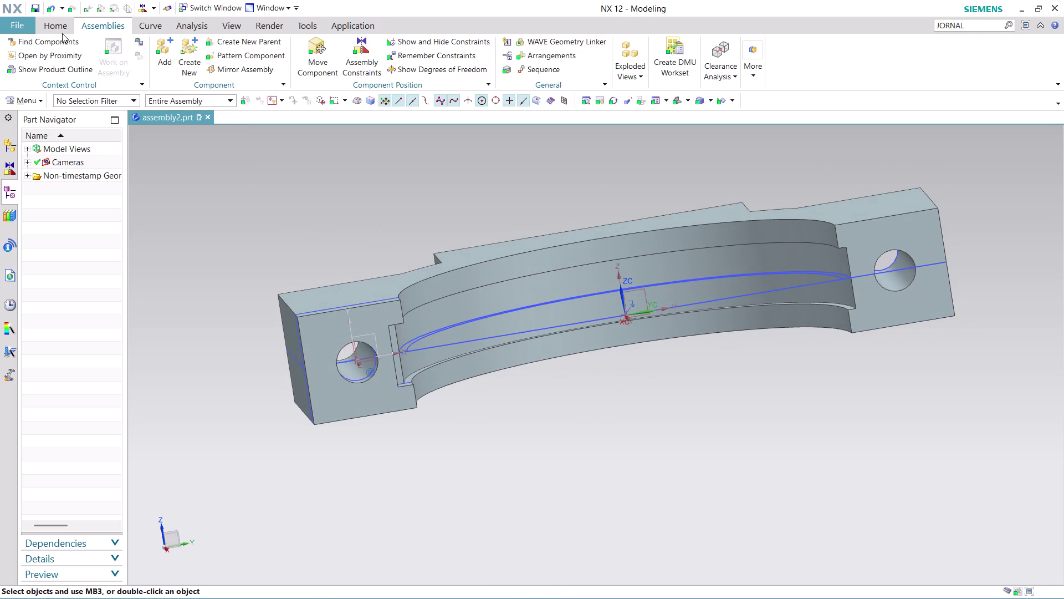
click(160, 52)
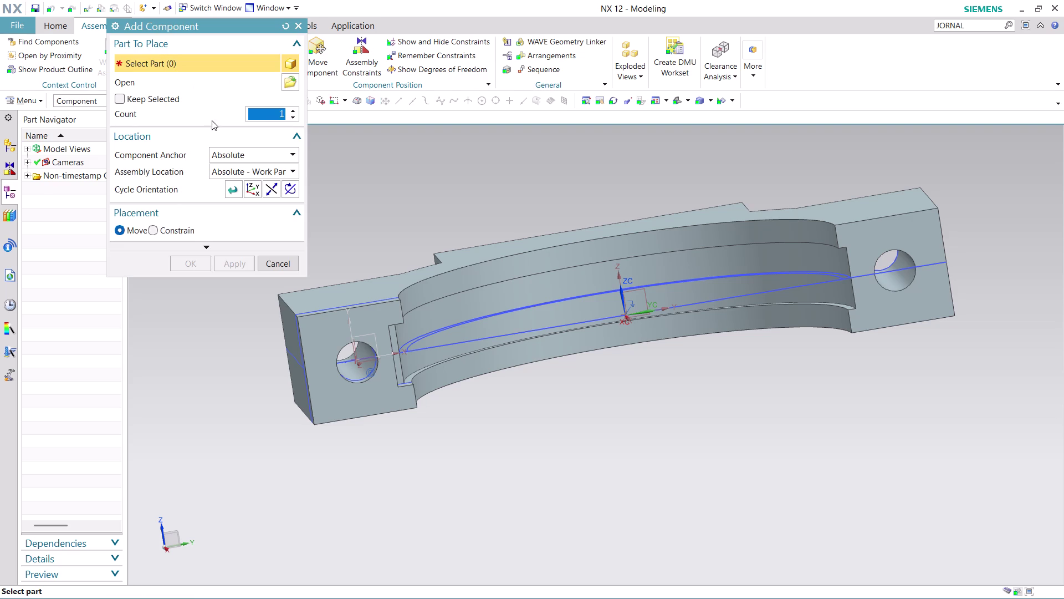
Browse to ASSEMBLY 11 PART 3 and confirm it as the component to add.
click(284, 79)
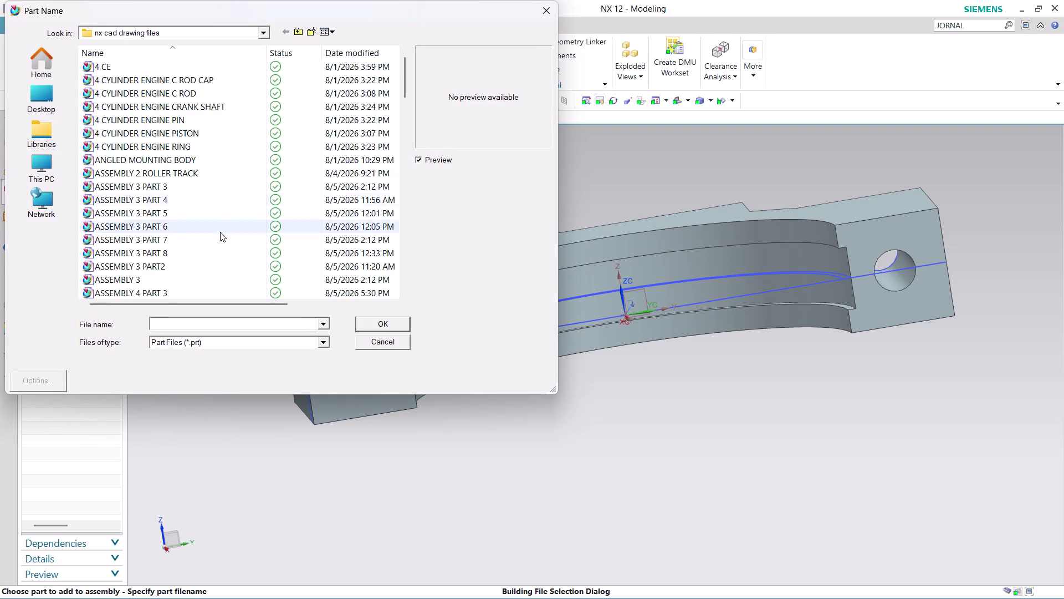
scroll(down, 3)
scroll(down, 3)
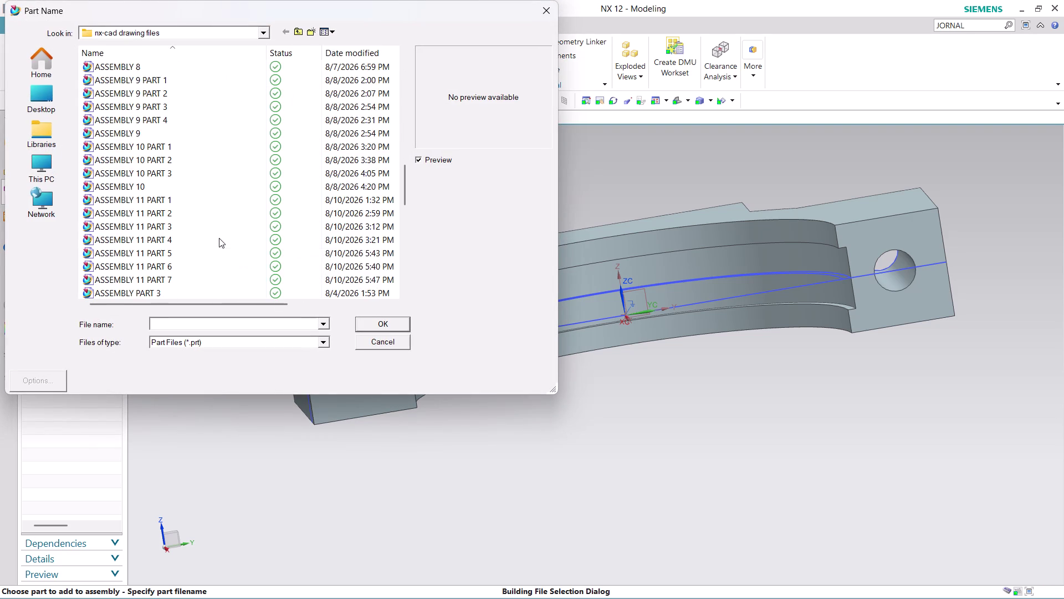
click(173, 225)
click(174, 236)
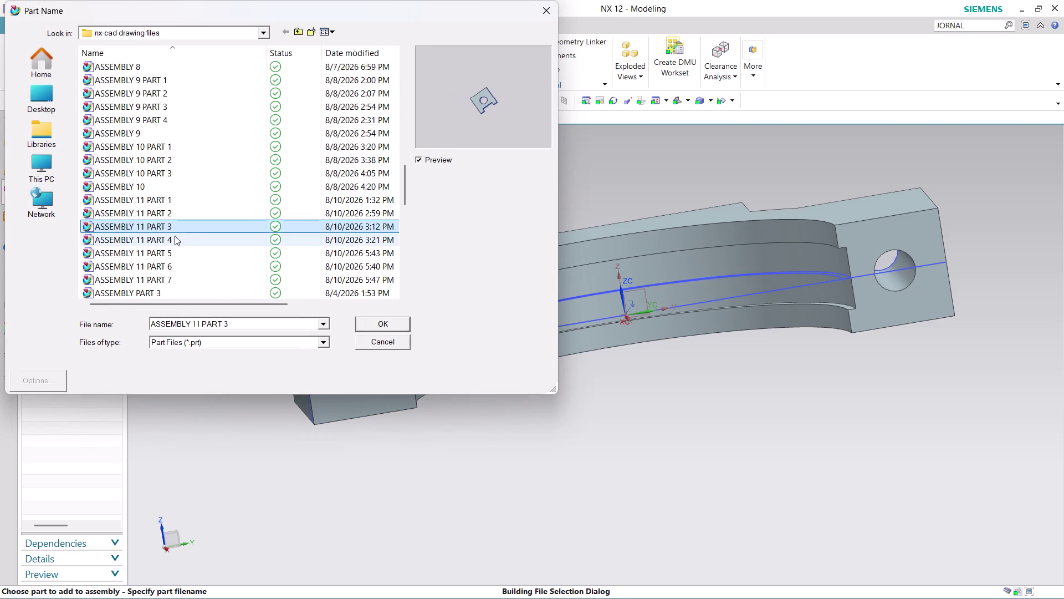
click(370, 323)
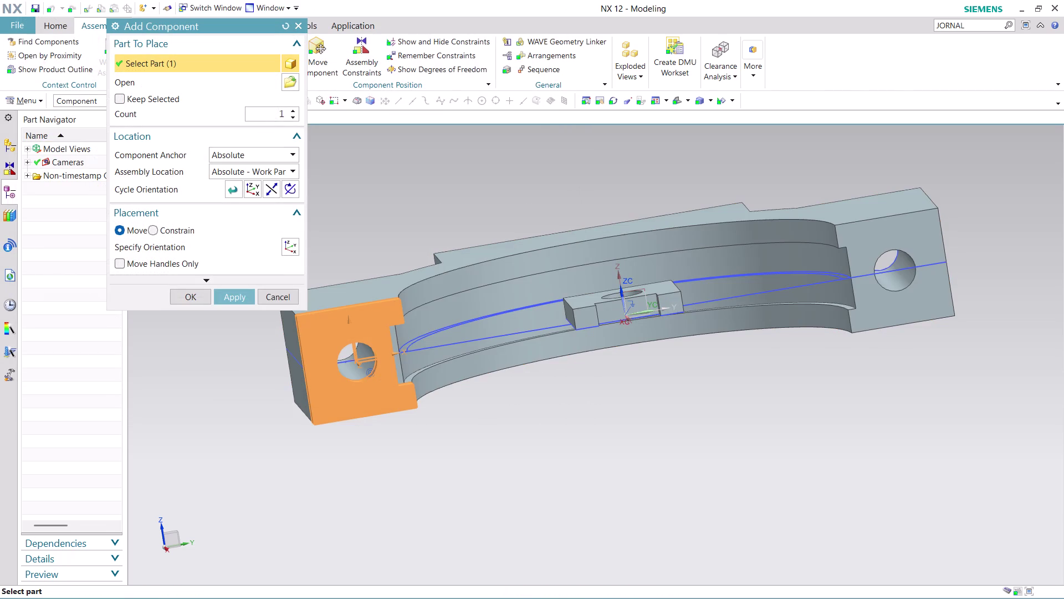
Place the block relative to the displayed part and rotate it into orientation.
middle_drag(673, 363, 678, 376)
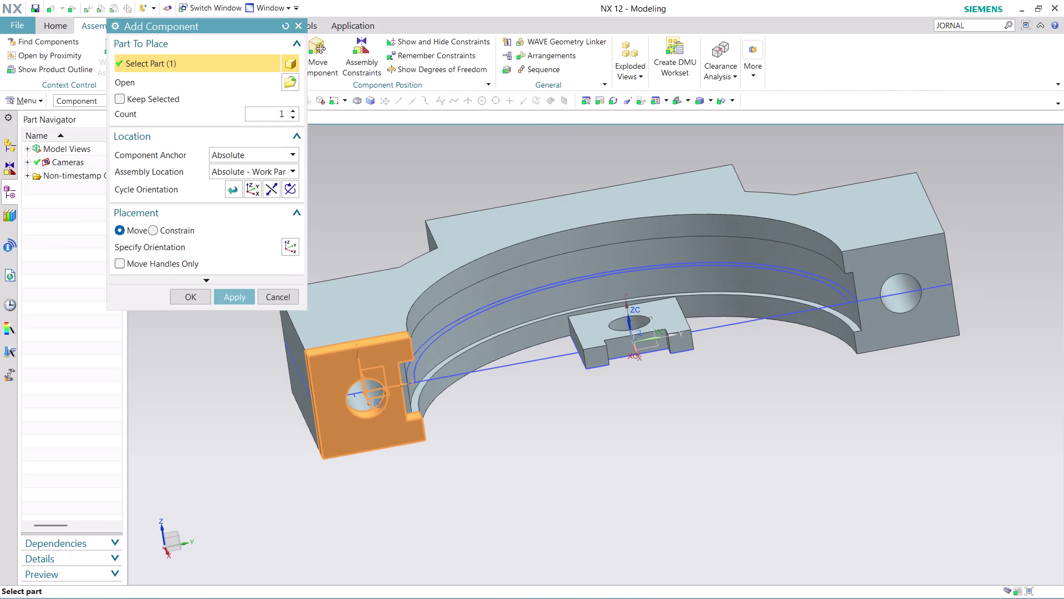
click(282, 171)
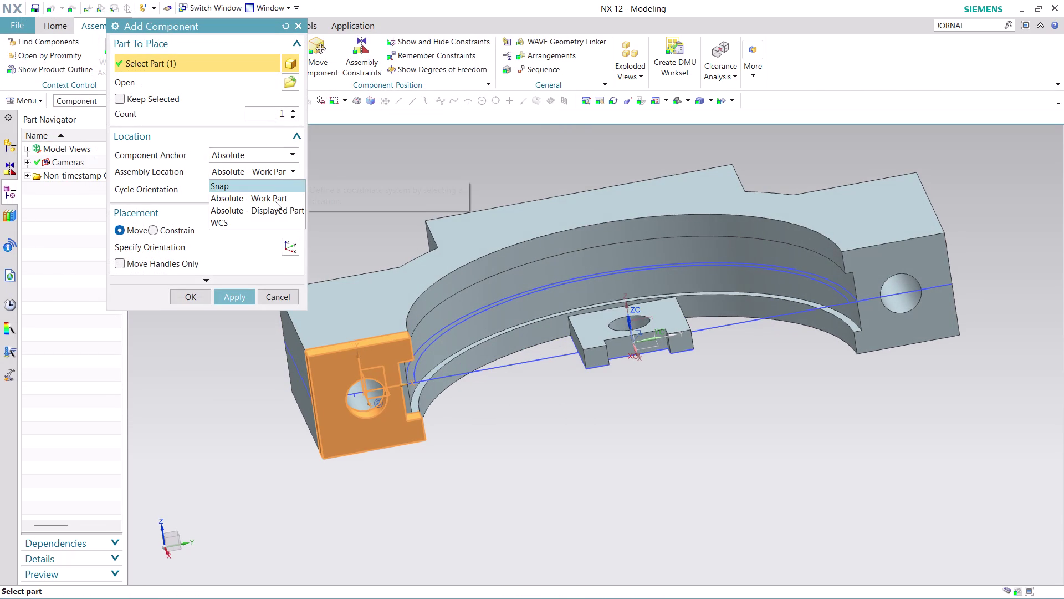
click(275, 202)
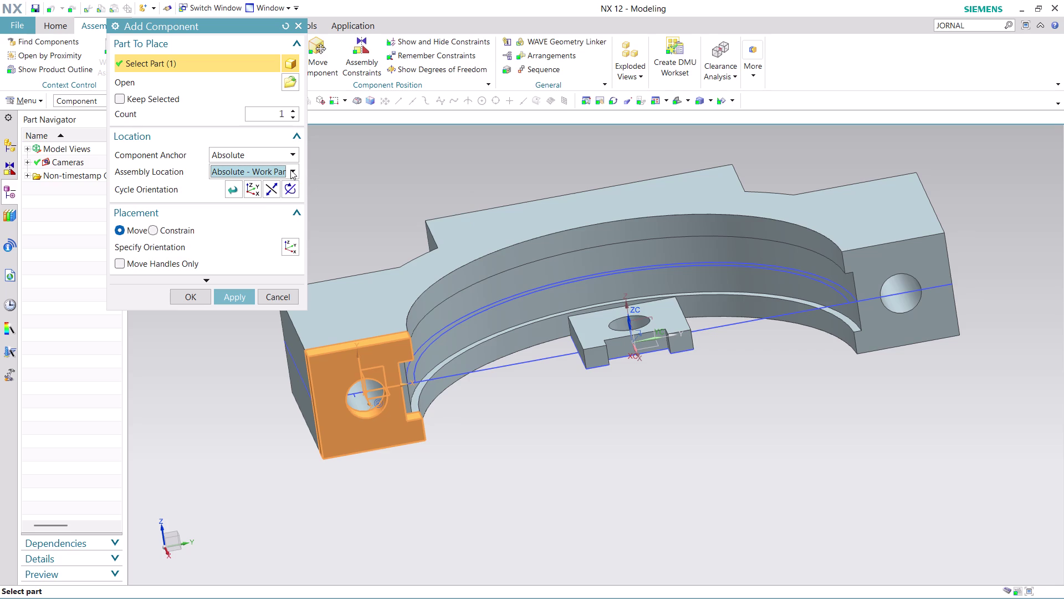
click(290, 170)
click(282, 206)
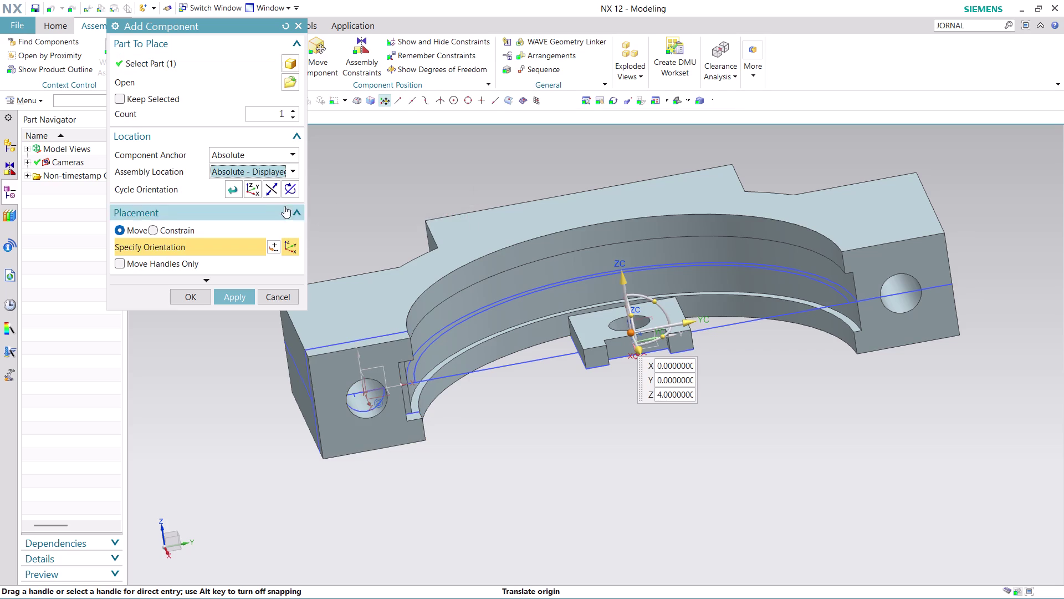
drag(634, 316, 649, 355)
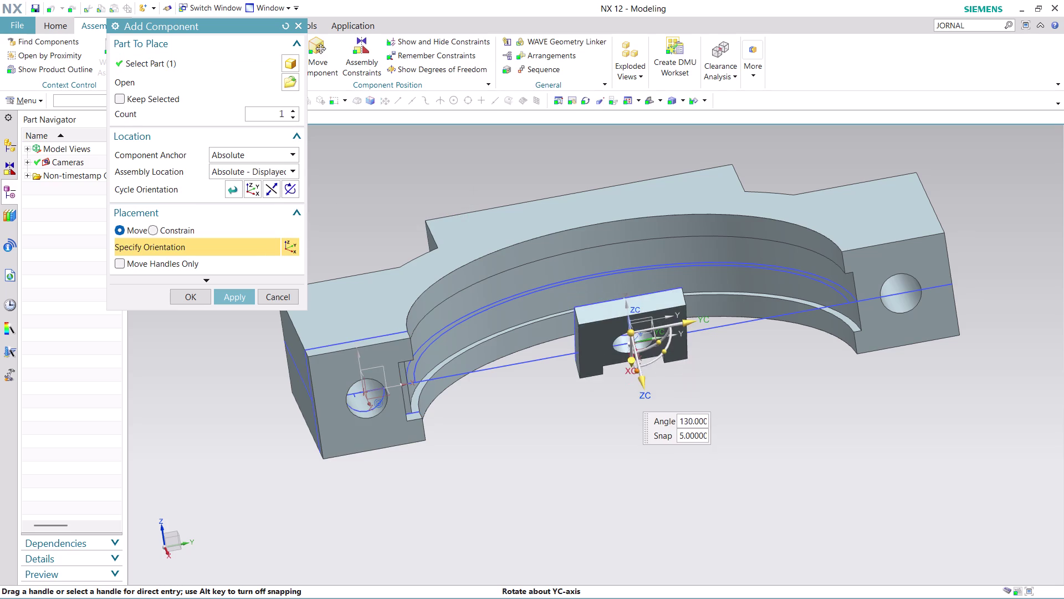
drag(649, 354, 643, 332)
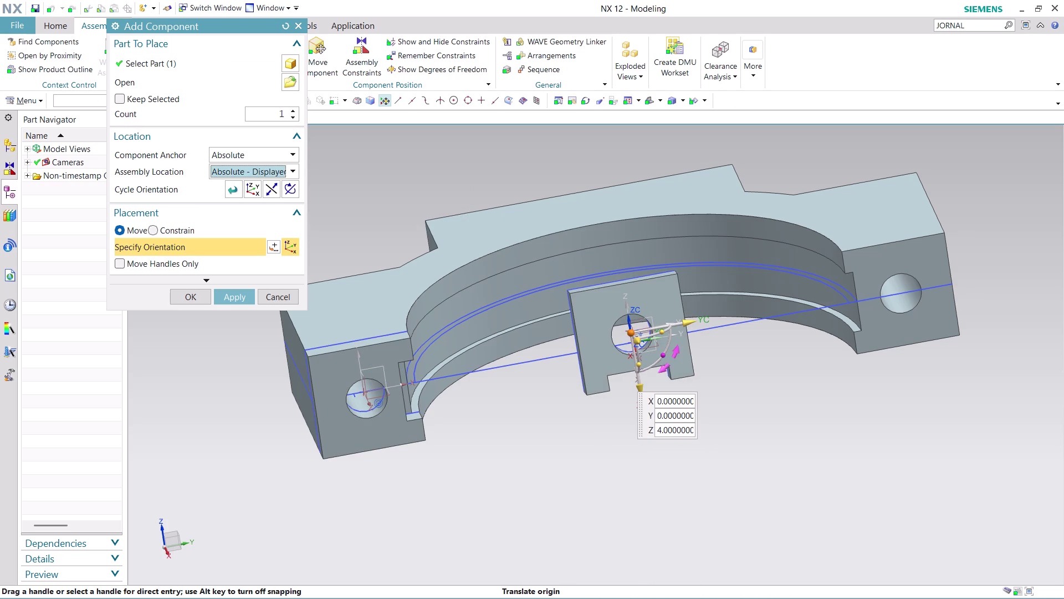
drag(663, 355, 585, 394)
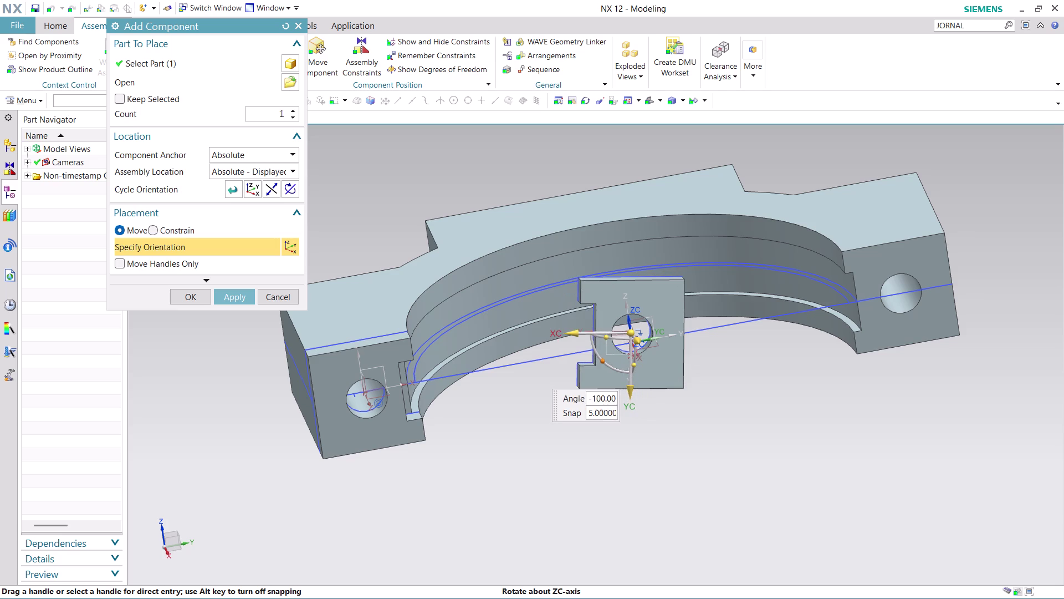
drag(585, 394, 600, 404)
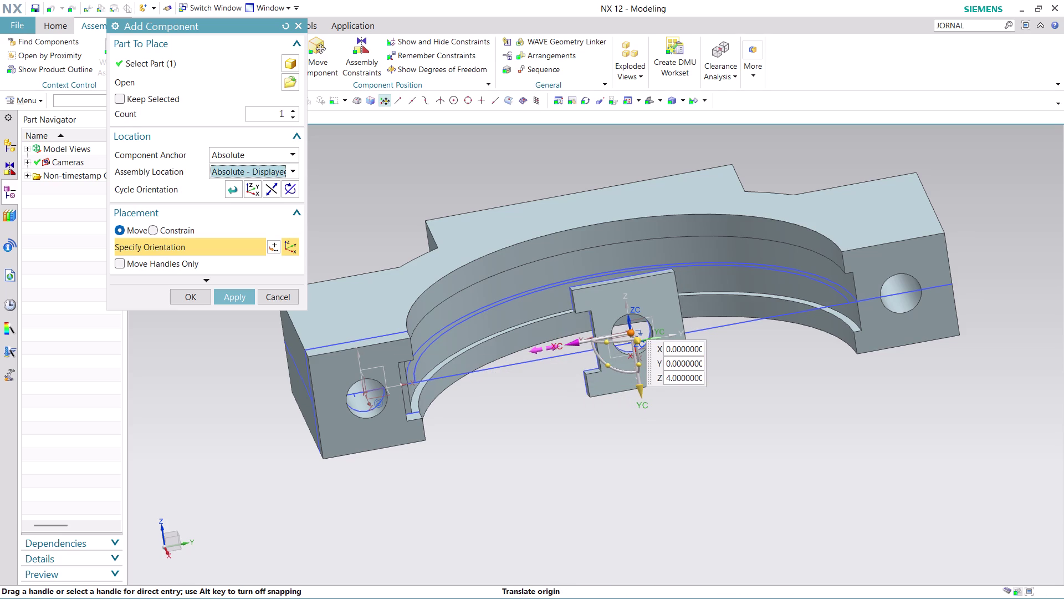
Move the end block into the bracket's right-end slot and confirm placement.
drag(571, 341, 966, 329)
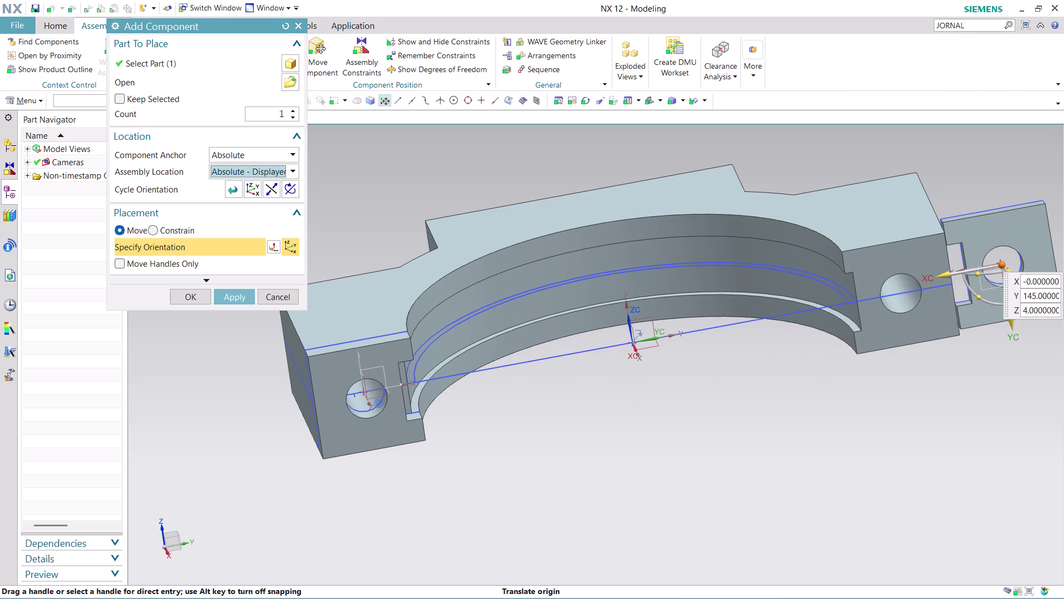
scroll(down, 3)
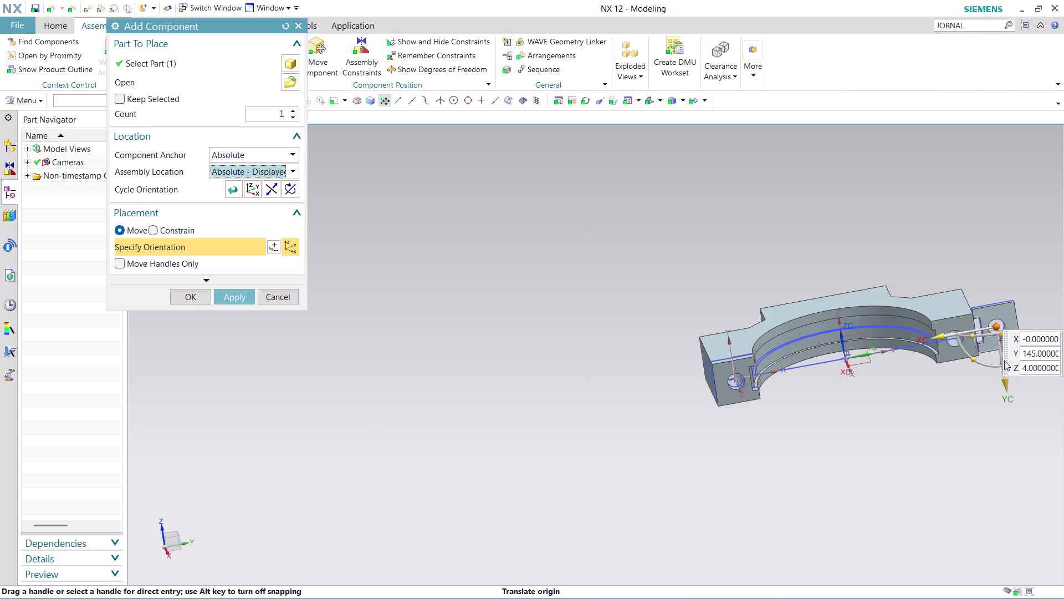
scroll(up, 3)
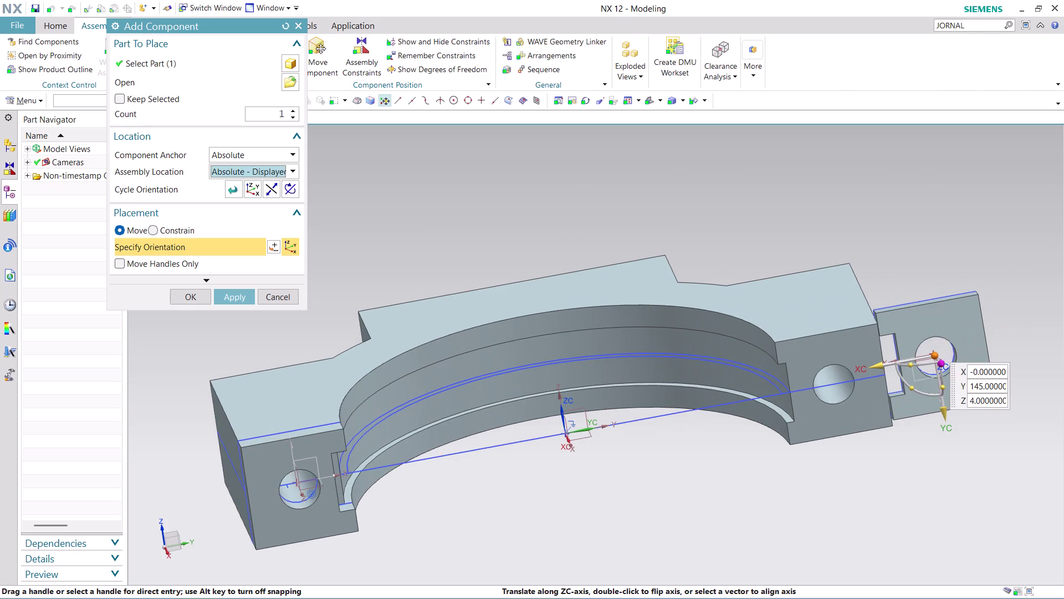
drag(945, 363, 959, 406)
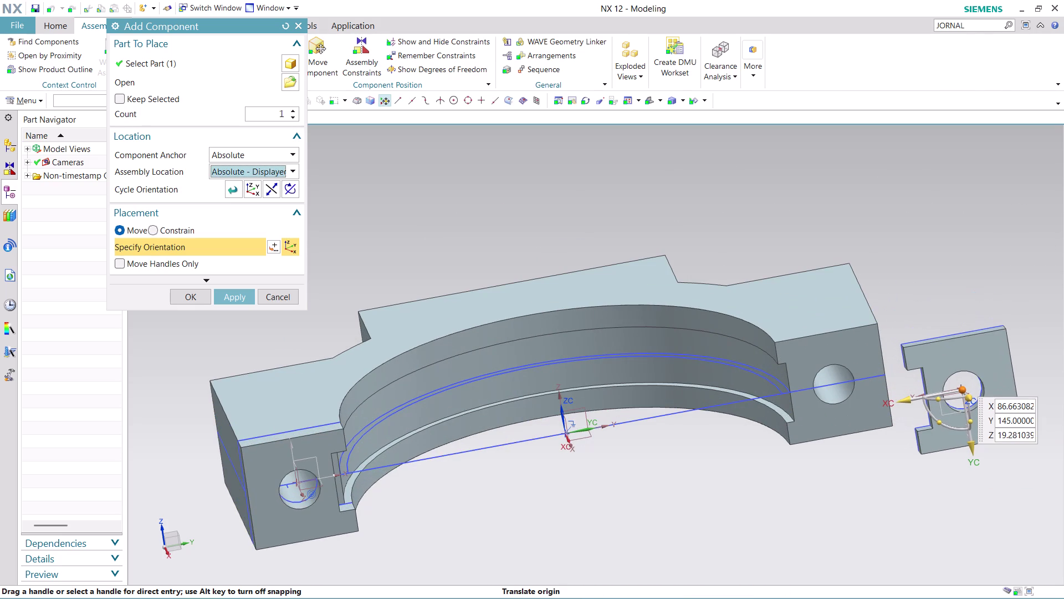
drag(970, 418, 972, 426)
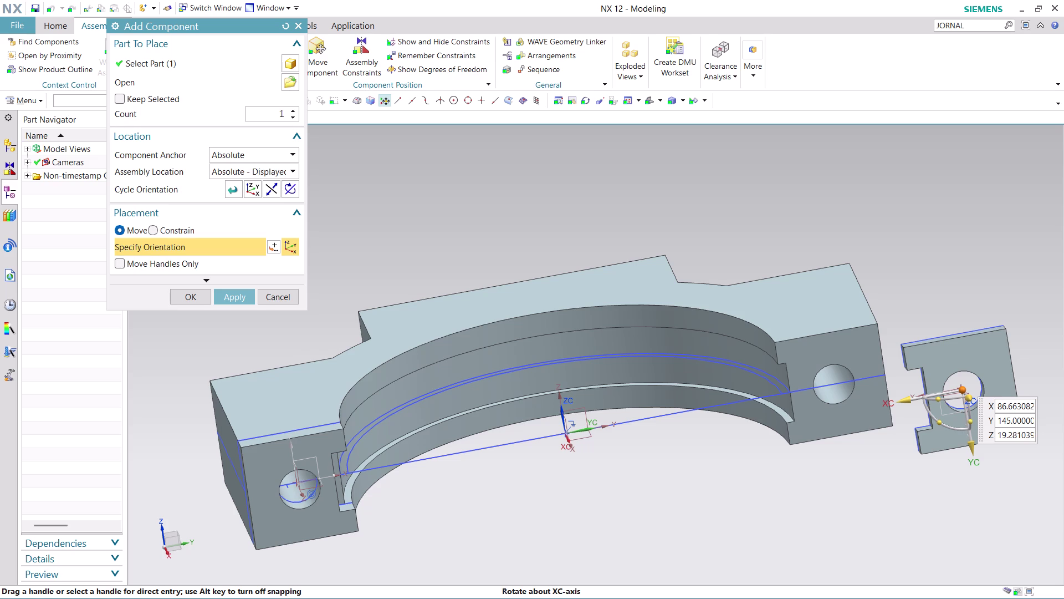
drag(972, 426, 973, 438)
drag(972, 414, 971, 435)
drag(900, 402, 830, 421)
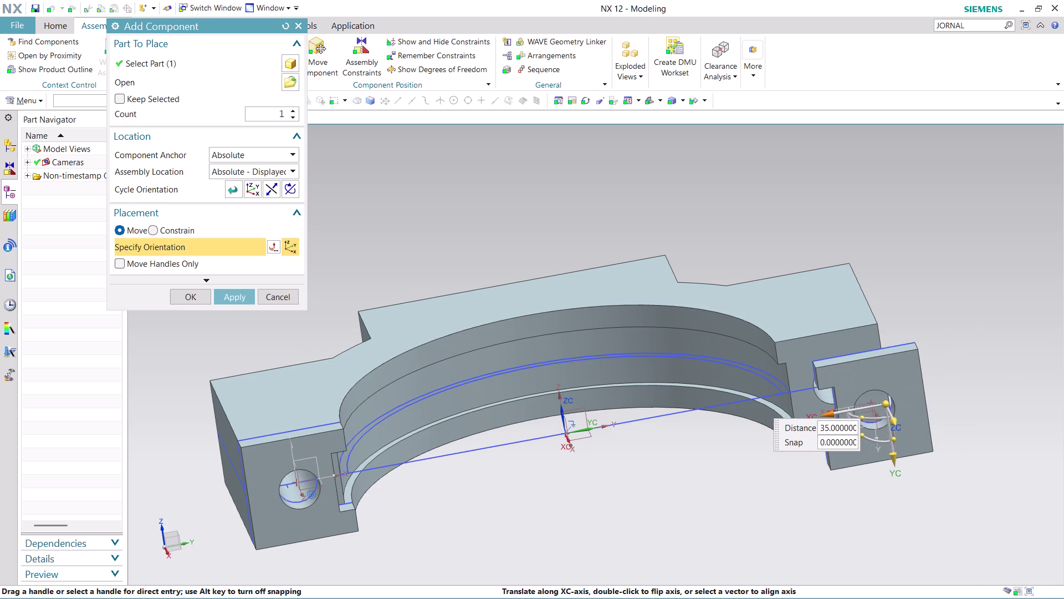
drag(831, 422, 877, 426)
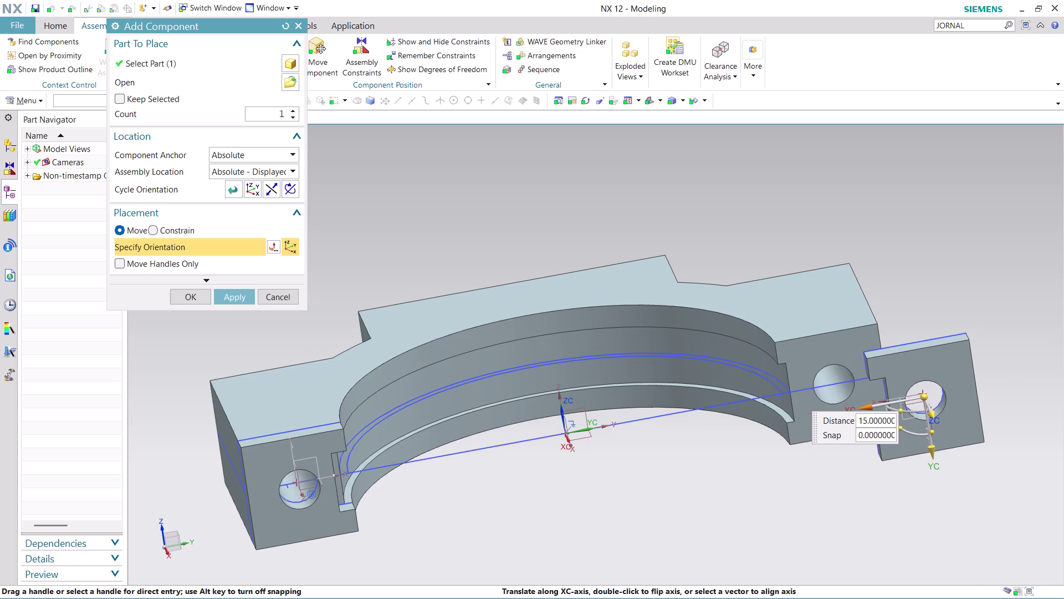
drag(877, 426, 882, 427)
click(195, 297)
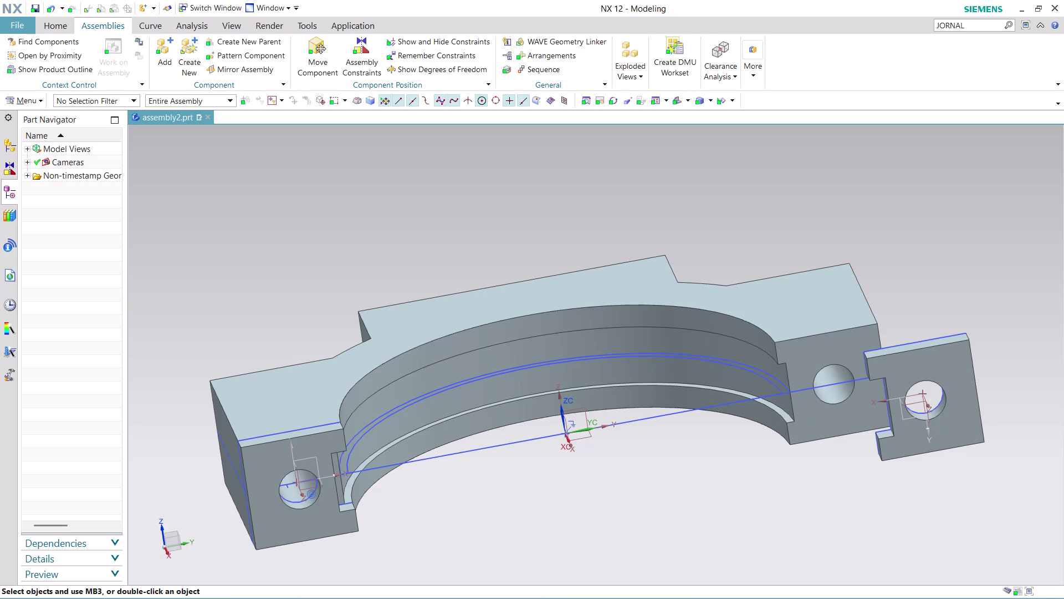
Constrain the end block's hole concentric with the bracket's right-end hole.
middle_drag(995, 365, 987, 356)
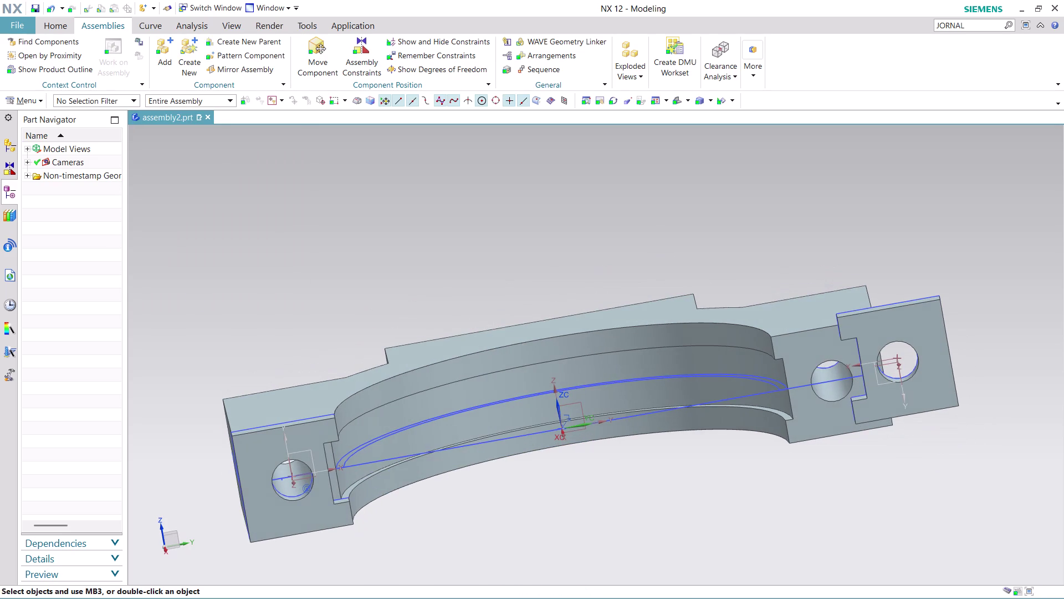
click(358, 64)
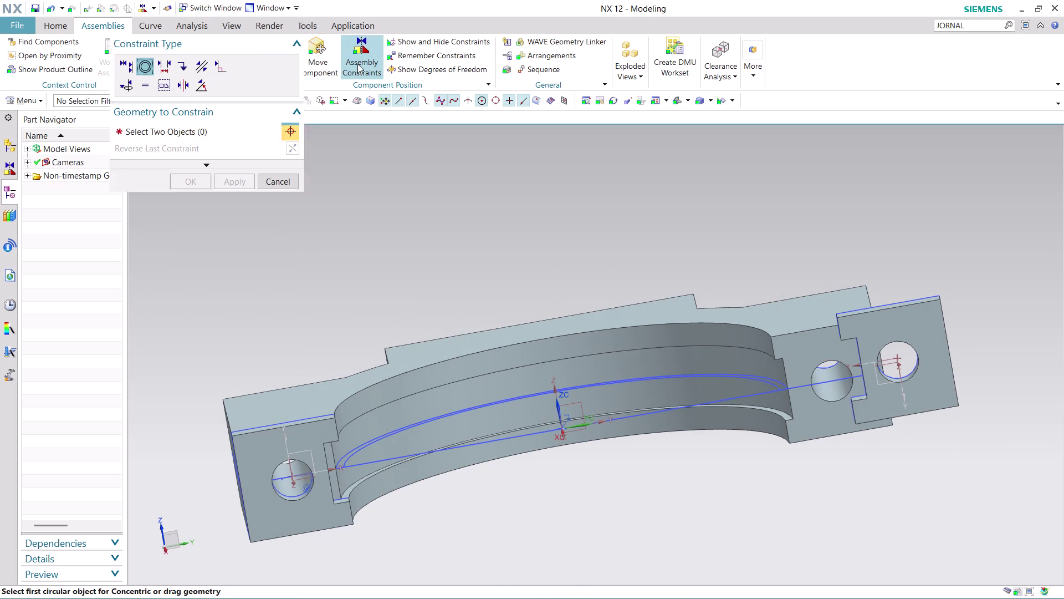
click(912, 368)
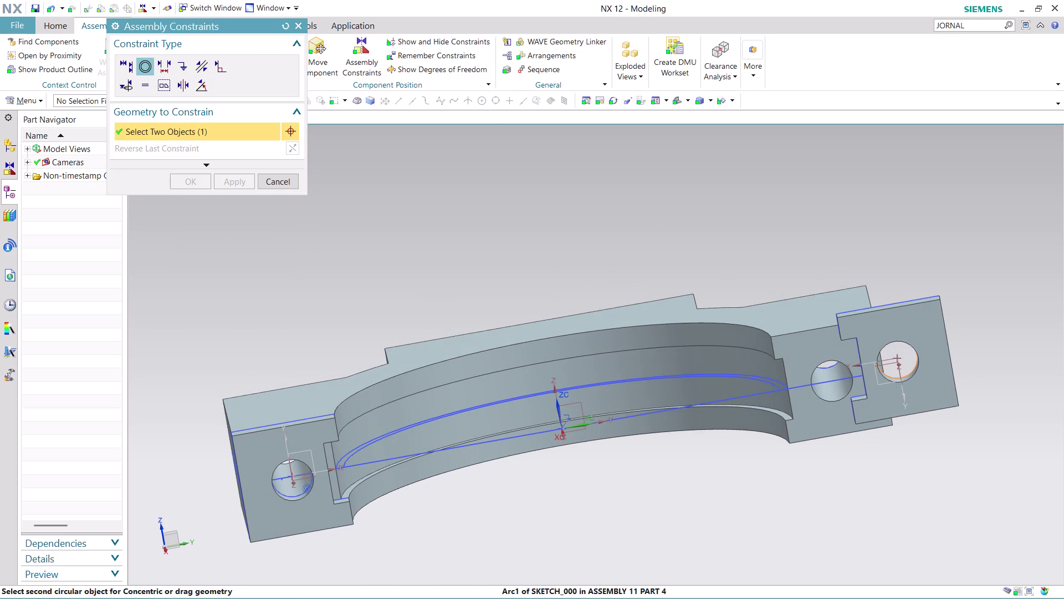
click(827, 401)
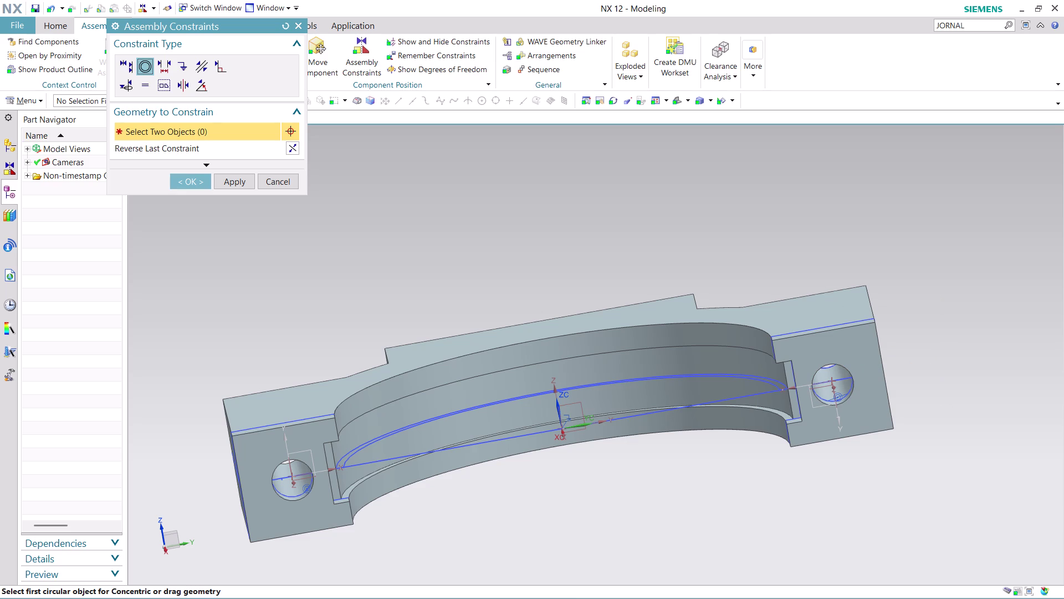
click(186, 180)
scroll(down, 3)
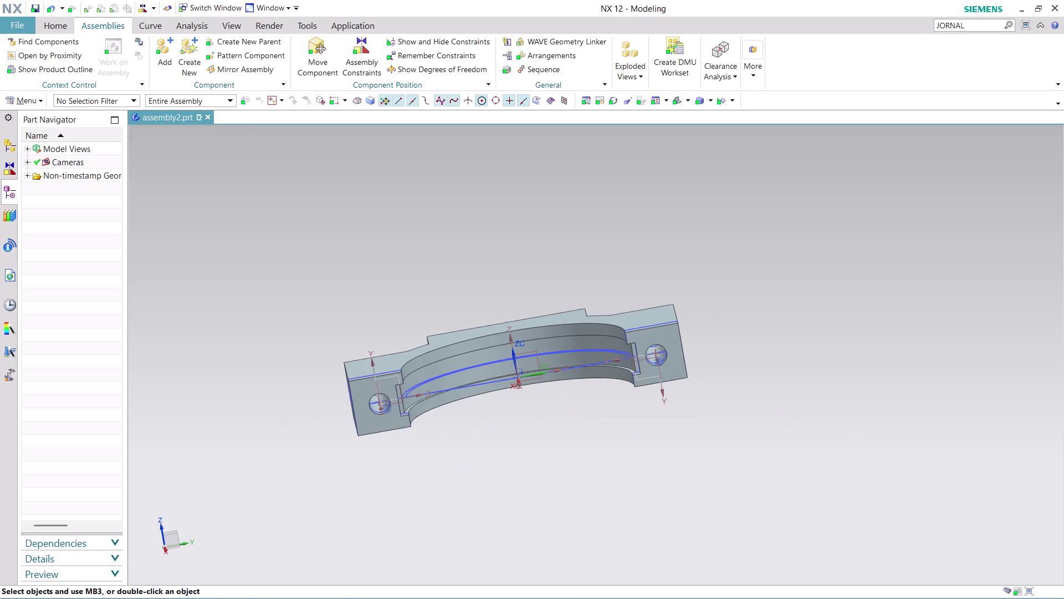
middle_drag(640, 451, 658, 452)
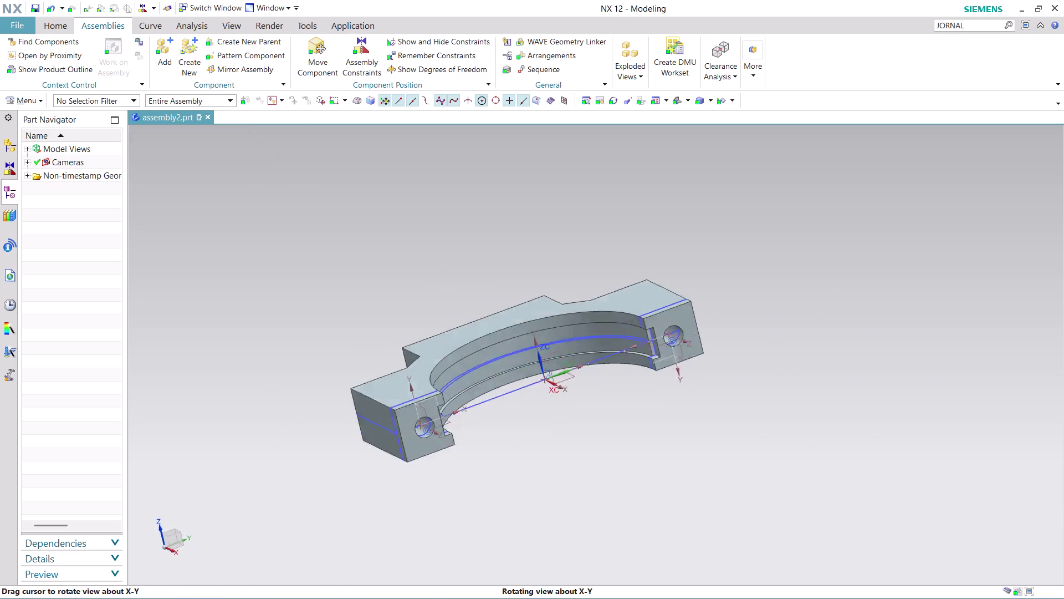
middle_drag(657, 452, 657, 456)
scroll(up, 3)
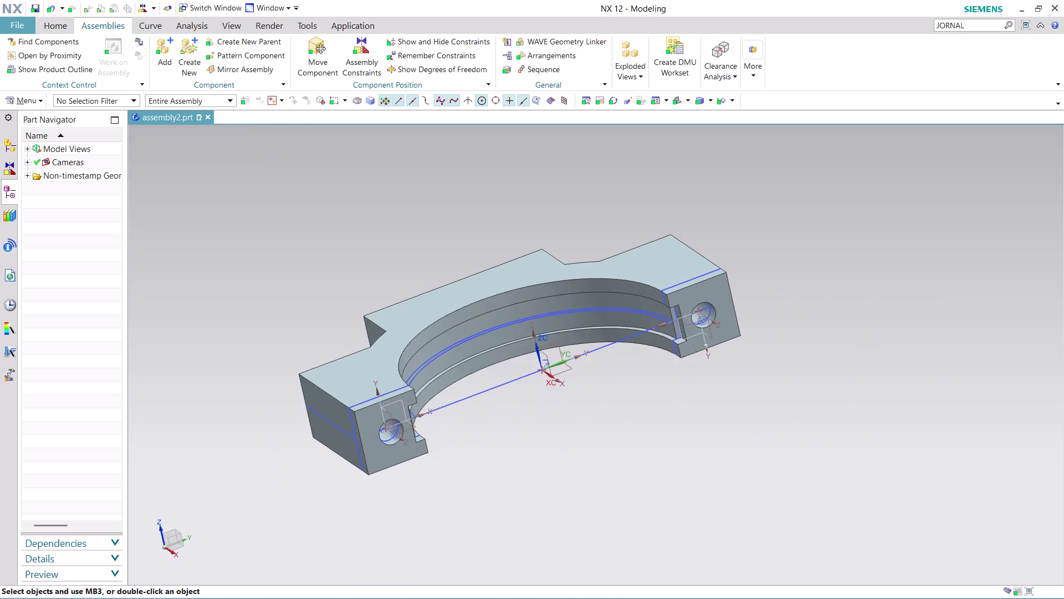
scroll(up, 3)
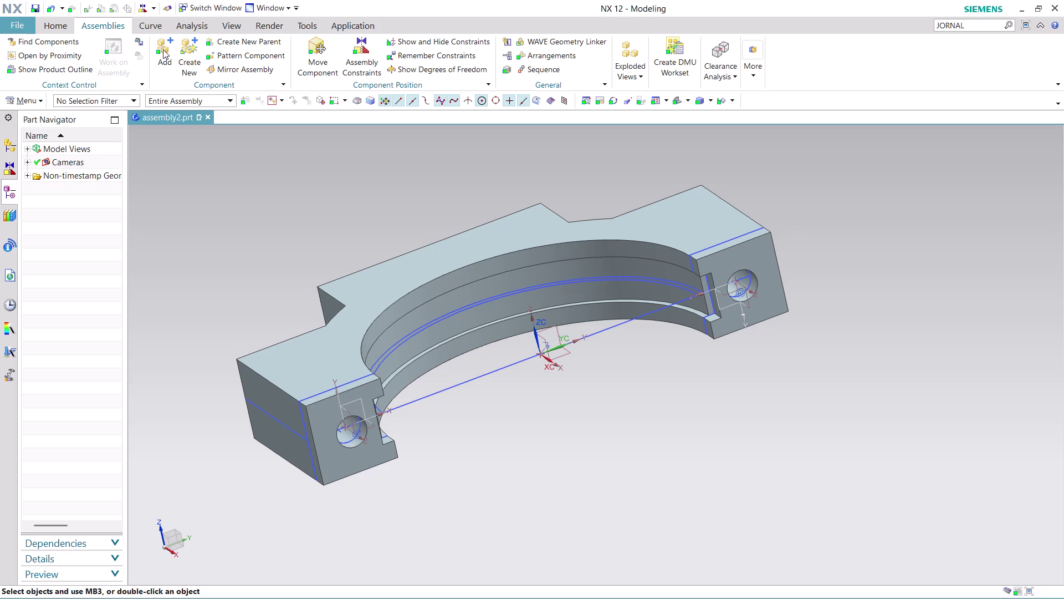
Select the ASSEMBLY 11 PART 1 wheel as the next component.
click(163, 50)
click(285, 80)
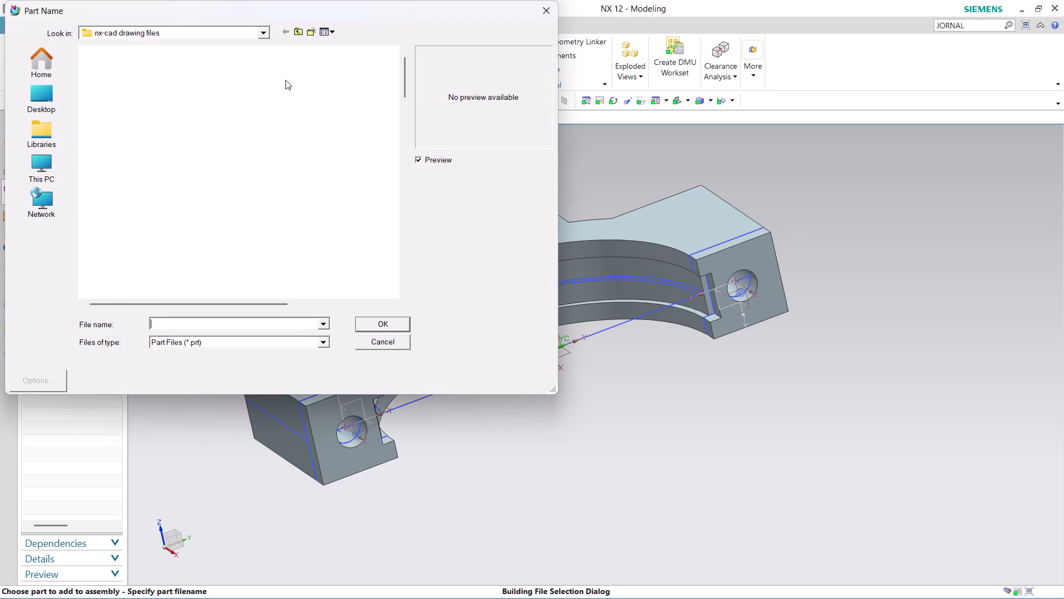
scroll(down, 3)
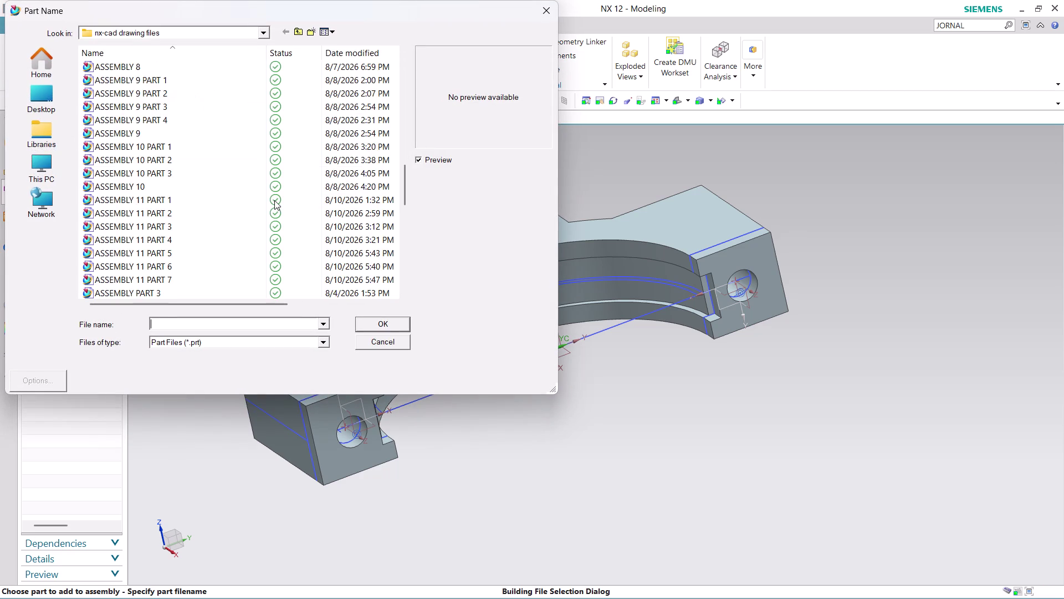
click(192, 203)
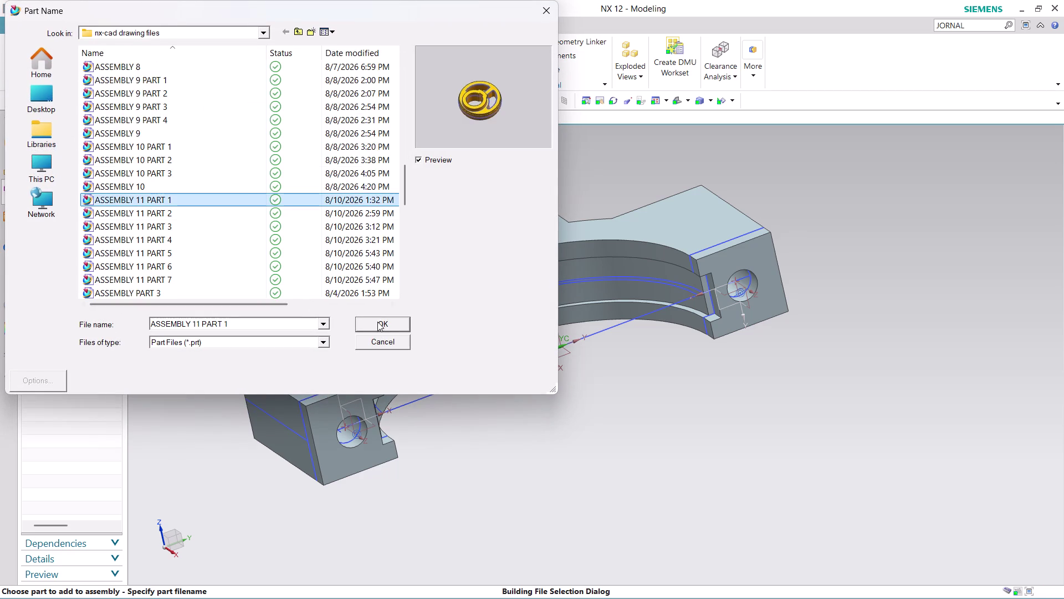
click(378, 322)
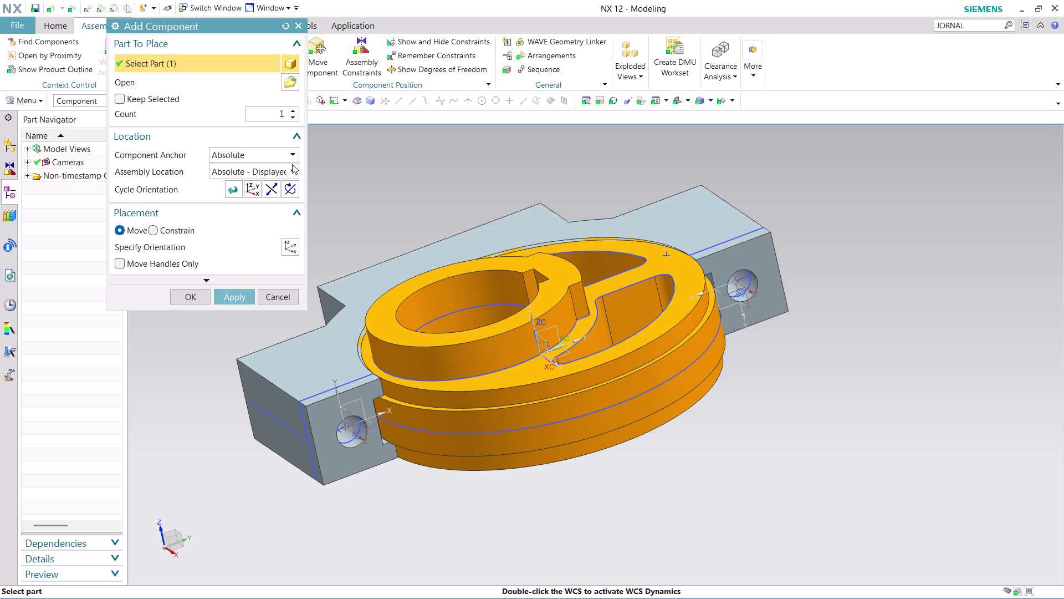
Place the wheel relative to the work part at X 115 and Z 106.
click(285, 168)
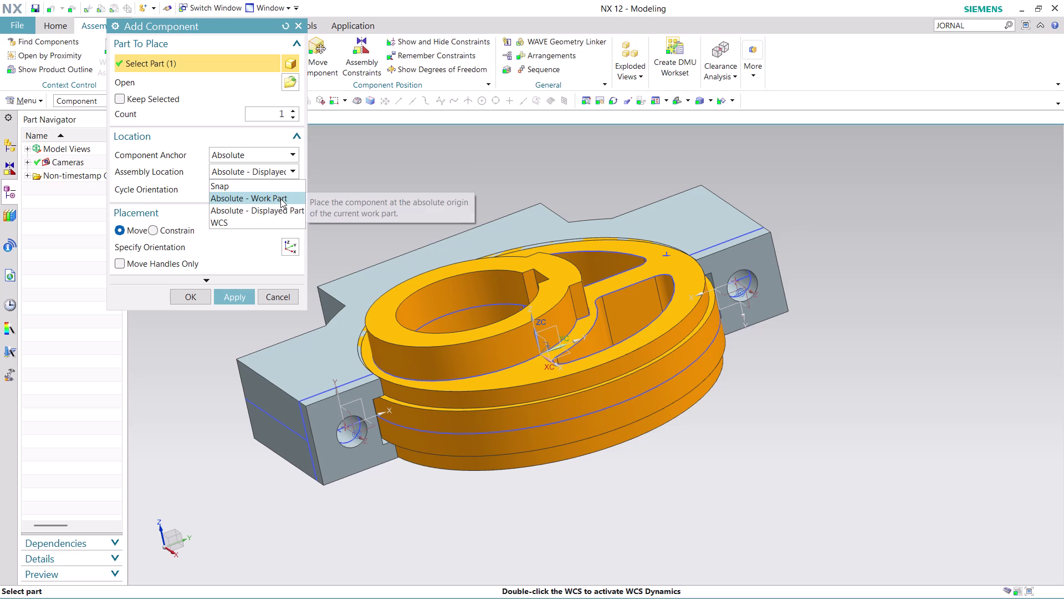
click(281, 198)
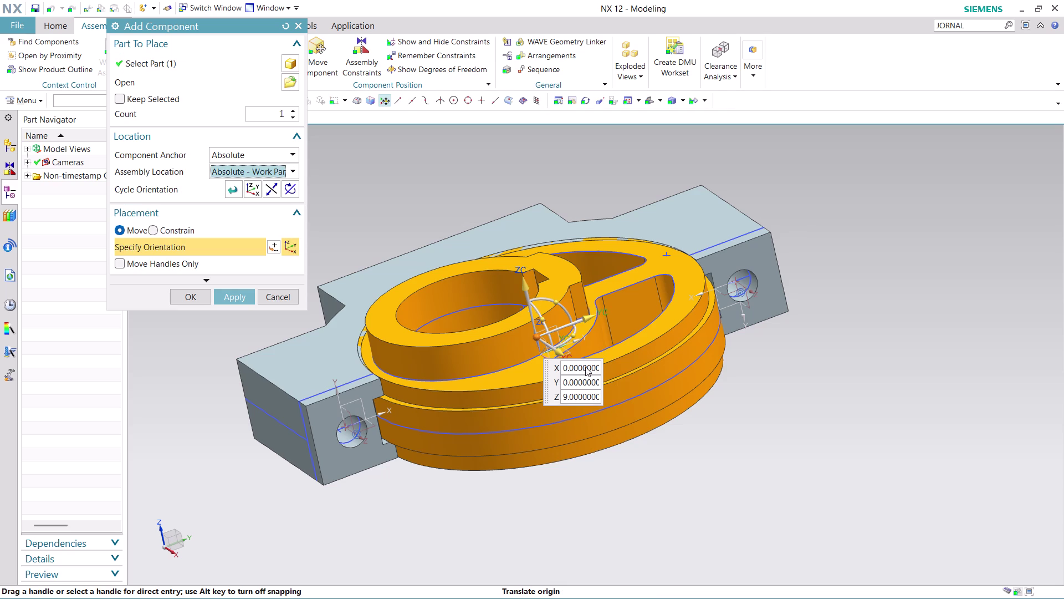
drag(560, 352, 647, 432)
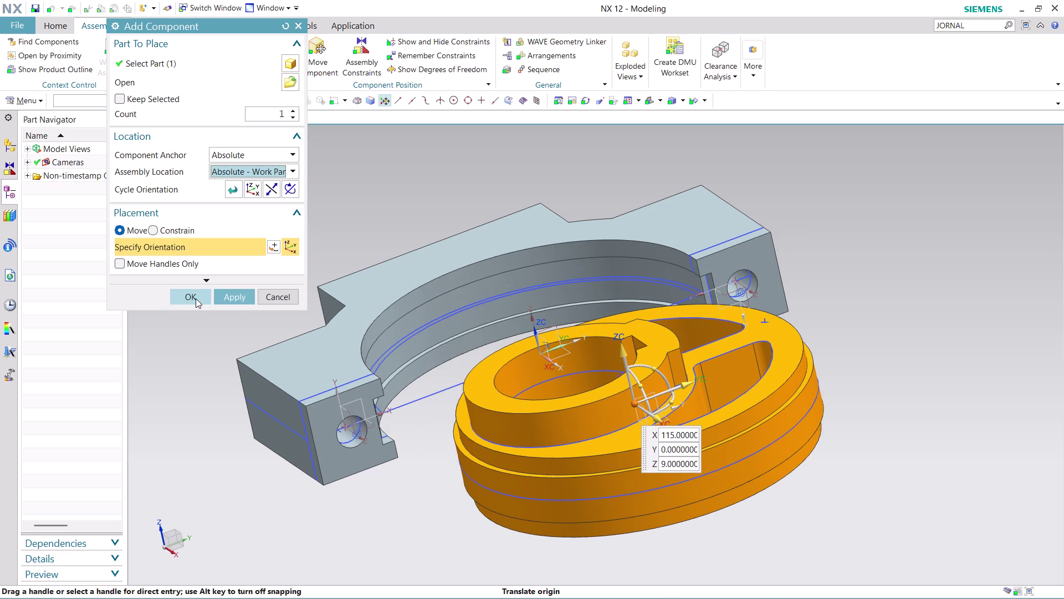
drag(627, 350, 620, 270)
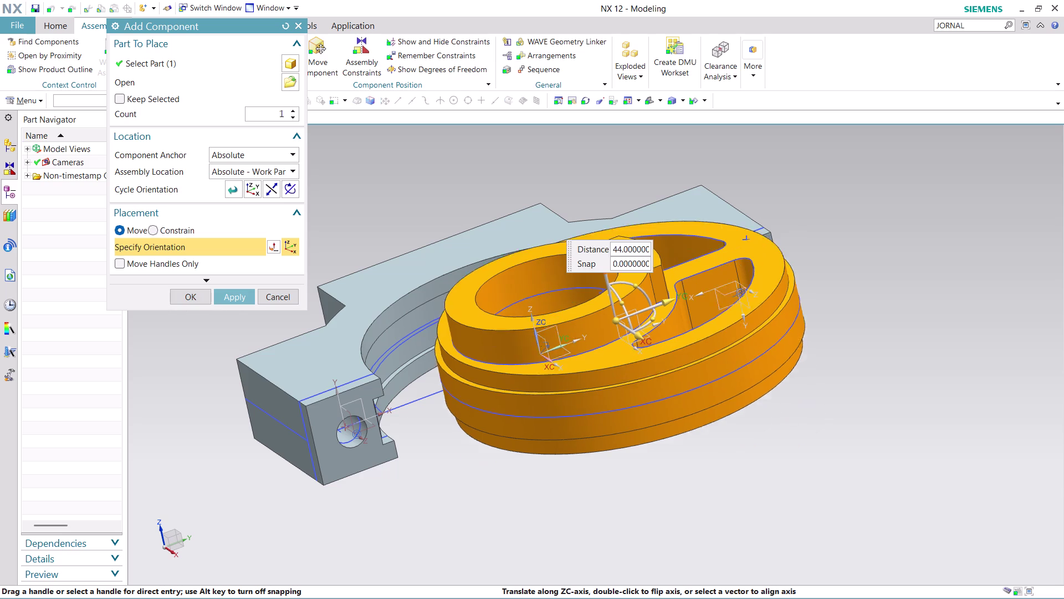
drag(621, 270, 620, 165)
click(191, 296)
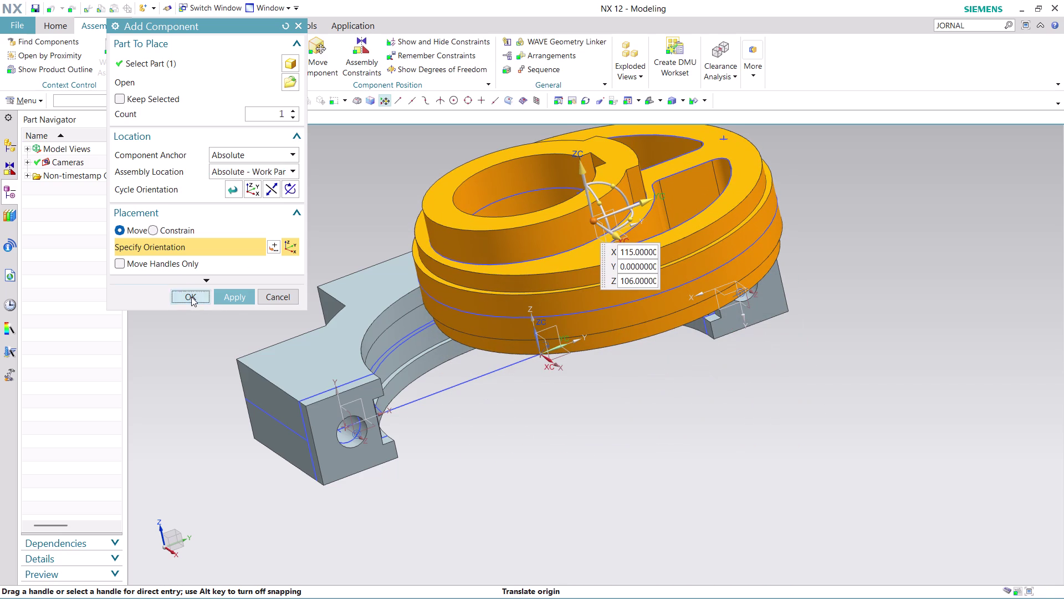
middle_drag(467, 444, 436, 412)
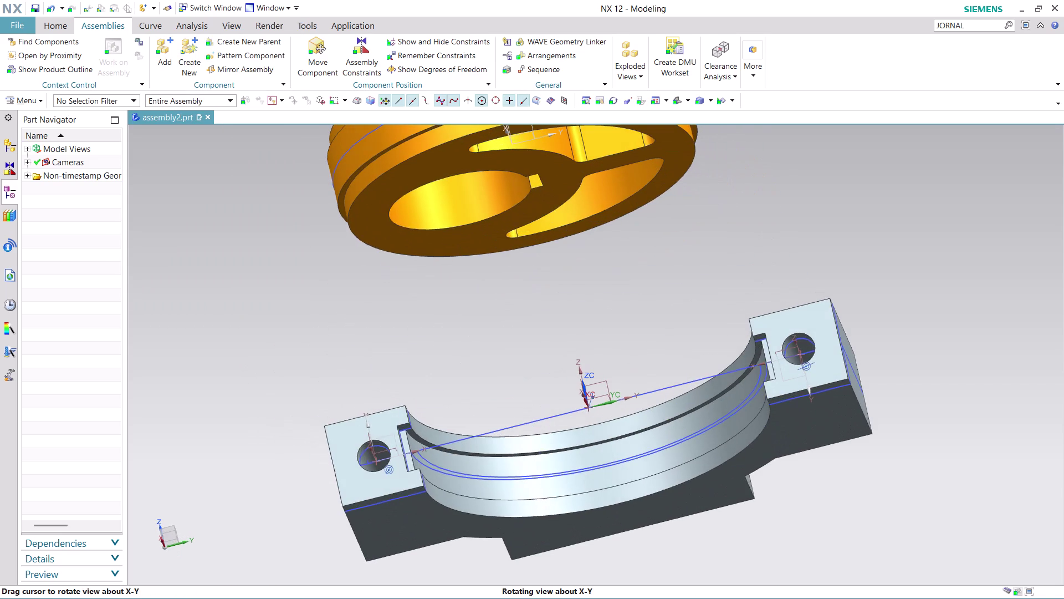
Orbit to an overview of wheel and bracket and open Assembly Constraints.
middle_drag(437, 413, 430, 423)
scroll(down, 3)
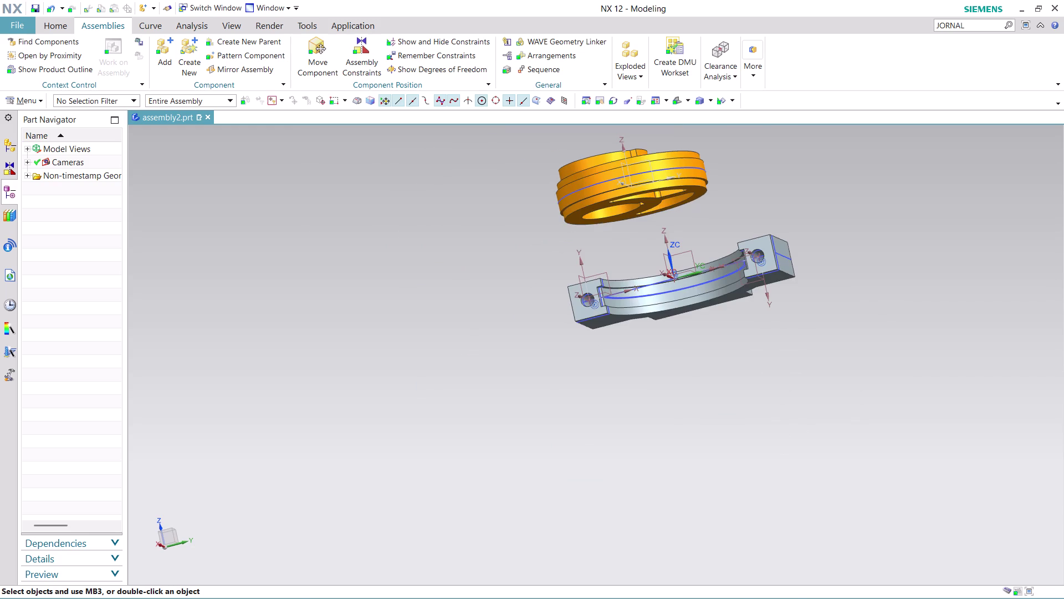
scroll(up, 3)
scroll(up, 3)
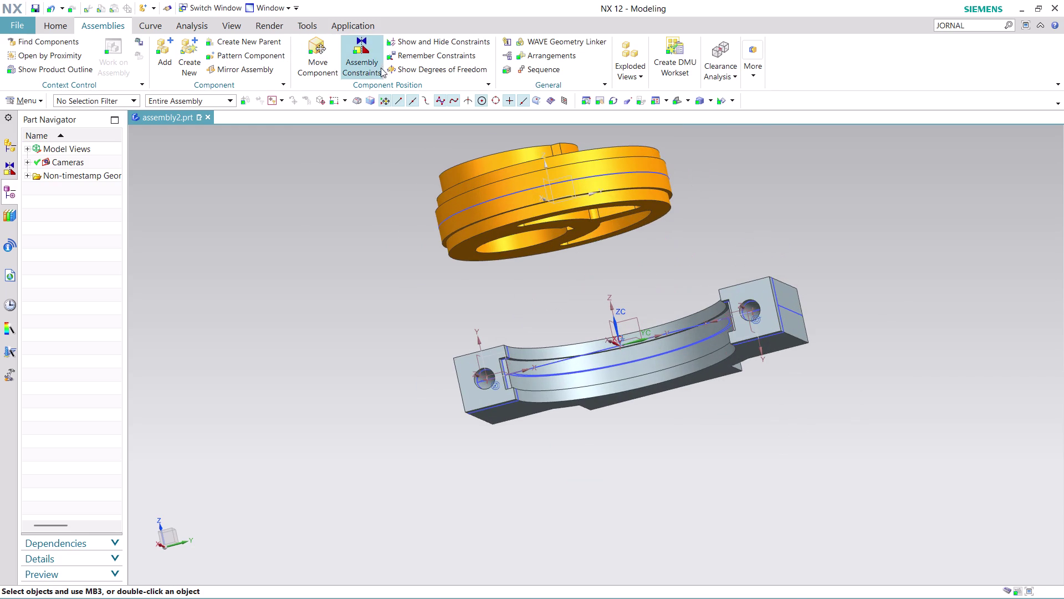
click(364, 47)
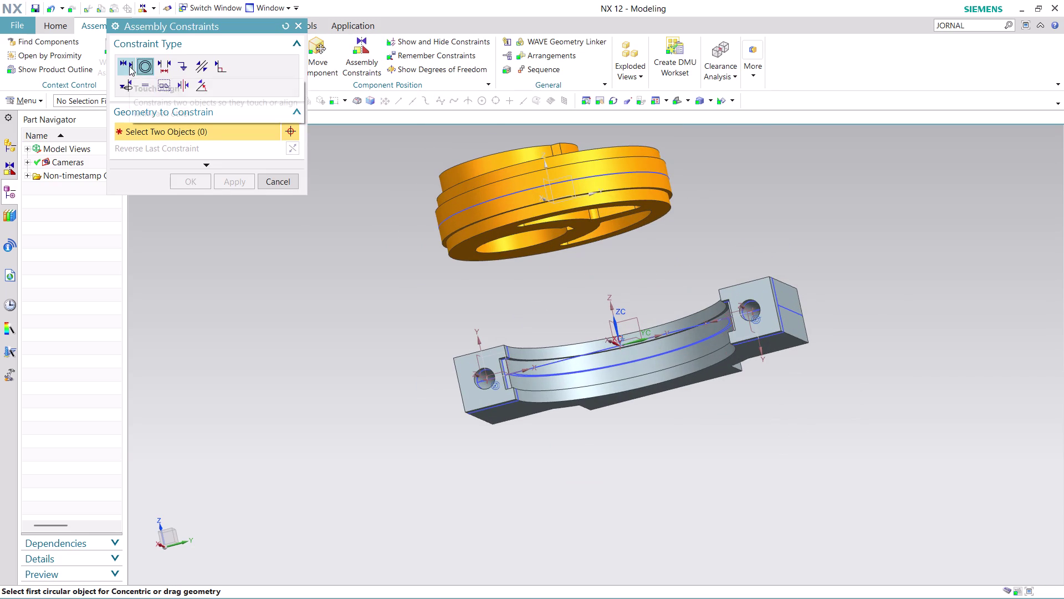
Add a Touch Align constraint between a wheel face and the bracket face it should touch.
click(129, 66)
scroll(up, 3)
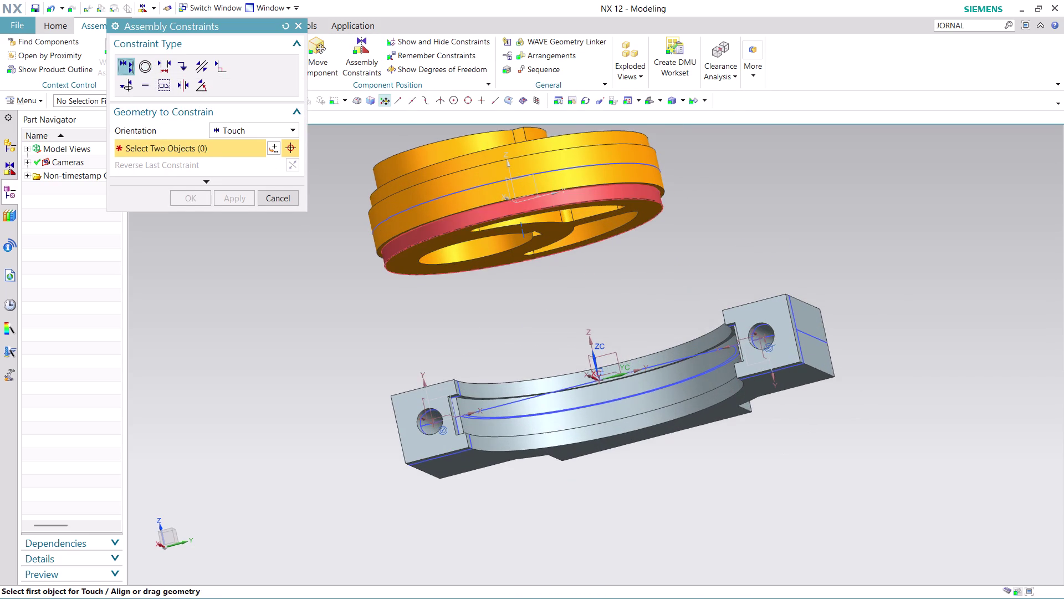
scroll(up, 3)
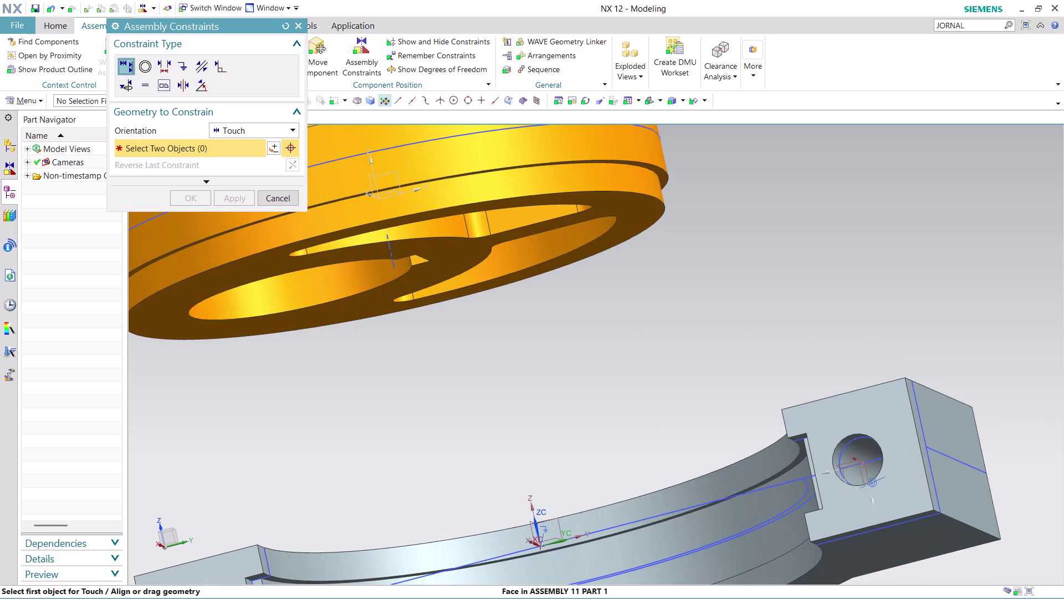
middle_drag(686, 176, 685, 162)
middle_click(684, 162)
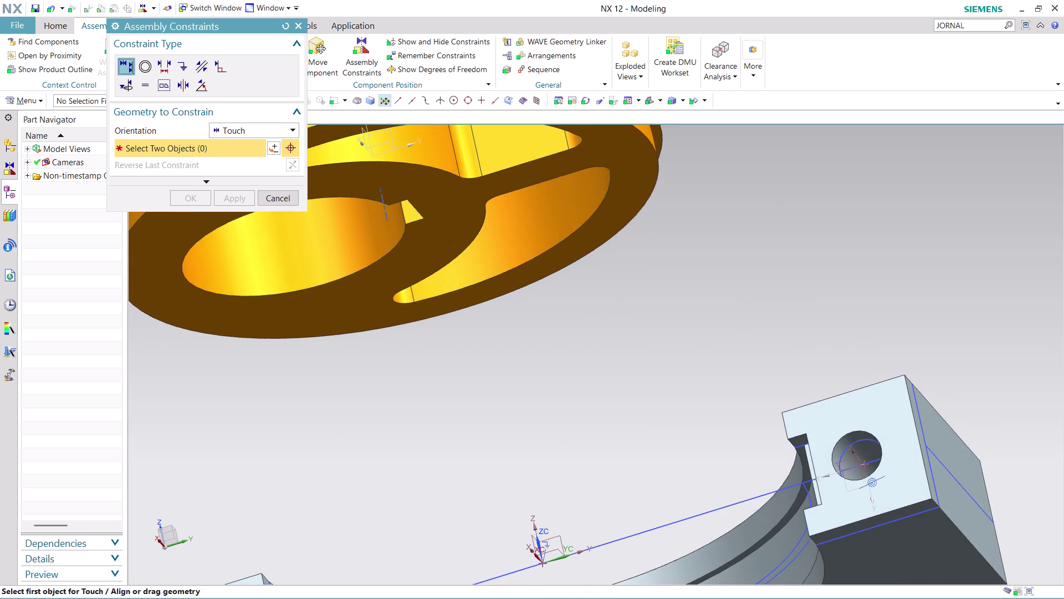
scroll(down, 3)
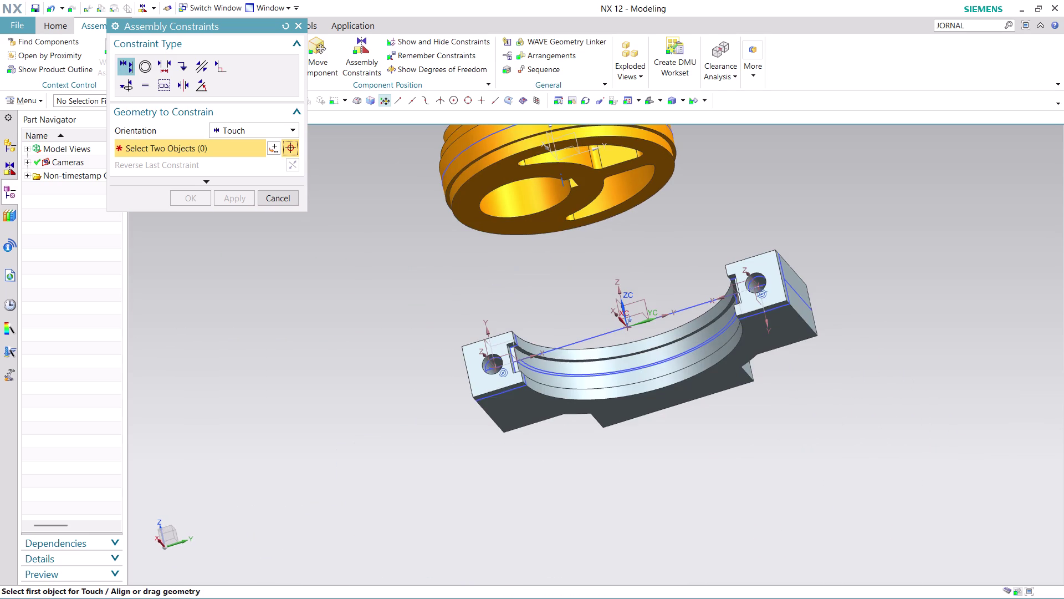
middle_drag(710, 183, 682, 290)
scroll(up, 3)
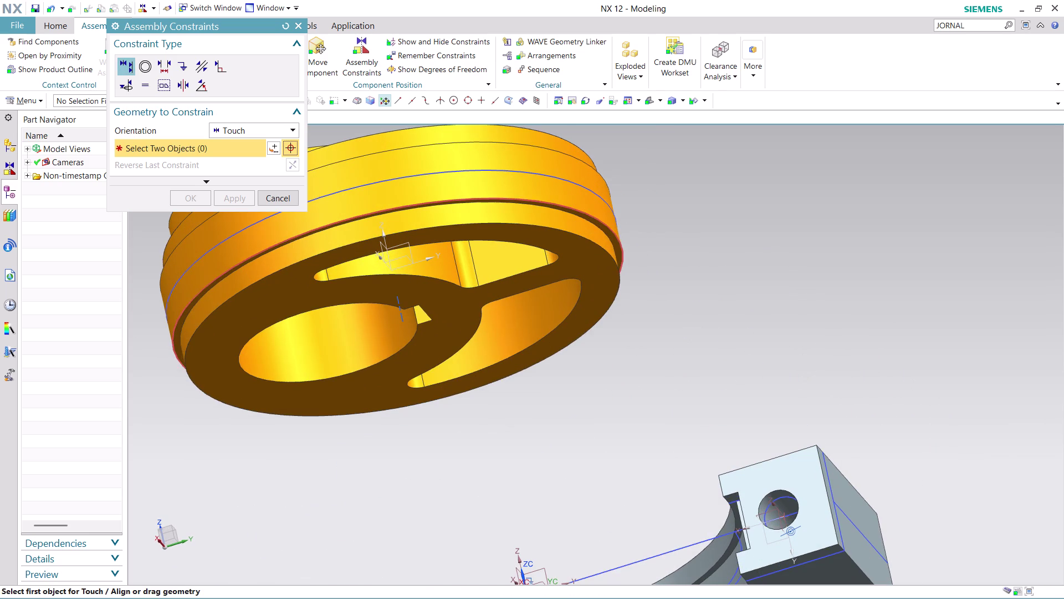
click(616, 246)
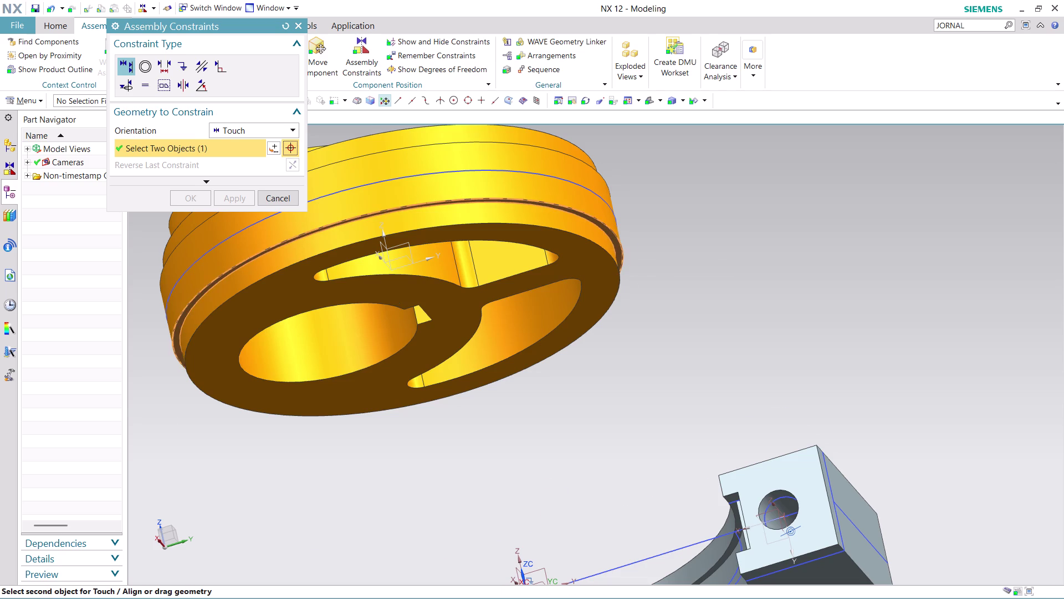
scroll(down, 3)
middle_drag(711, 268, 736, 330)
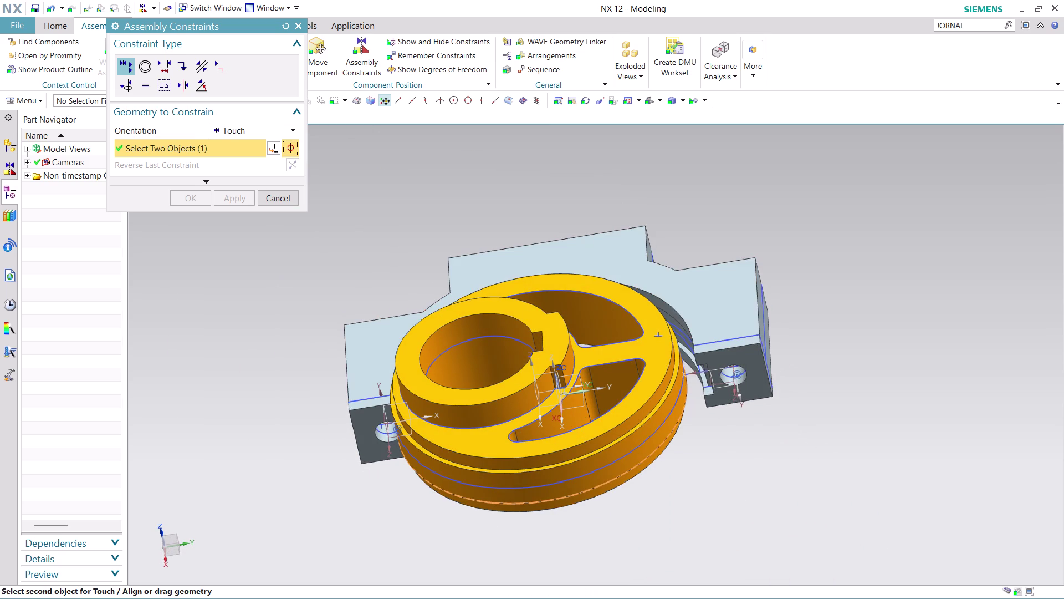
scroll(up, 3)
click(686, 340)
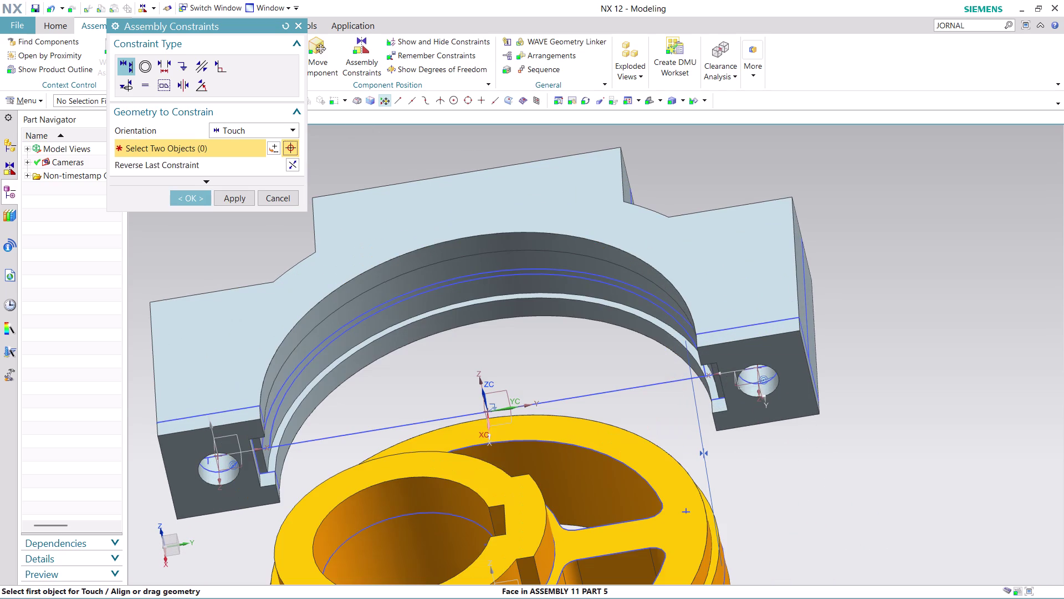
Touch the wheel's cylindrical groove face to the bracket's groove face.
scroll(down, 3)
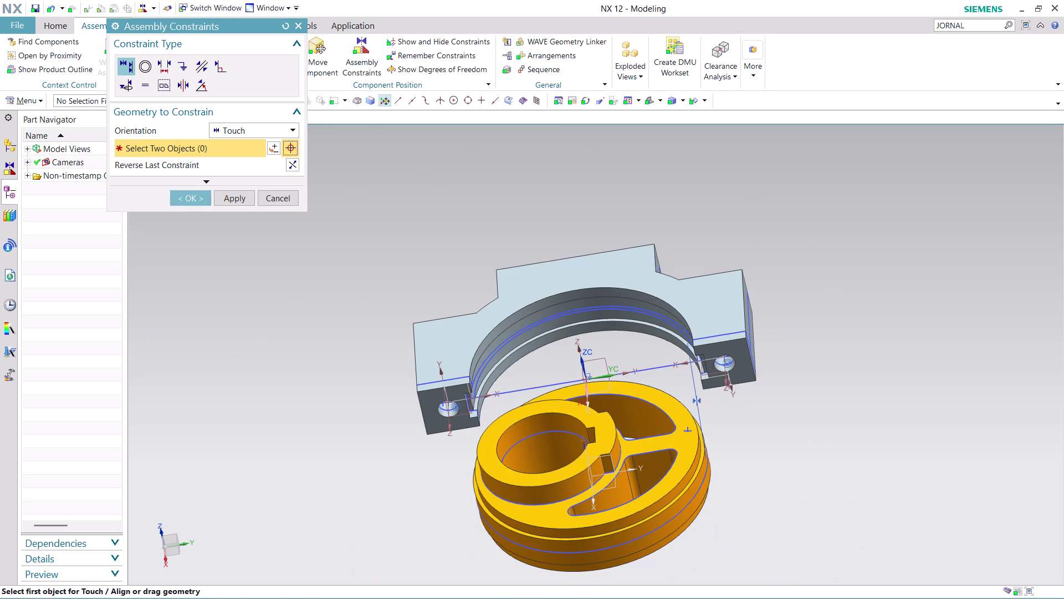
middle_drag(752, 406, 808, 404)
middle_drag(808, 405, 806, 430)
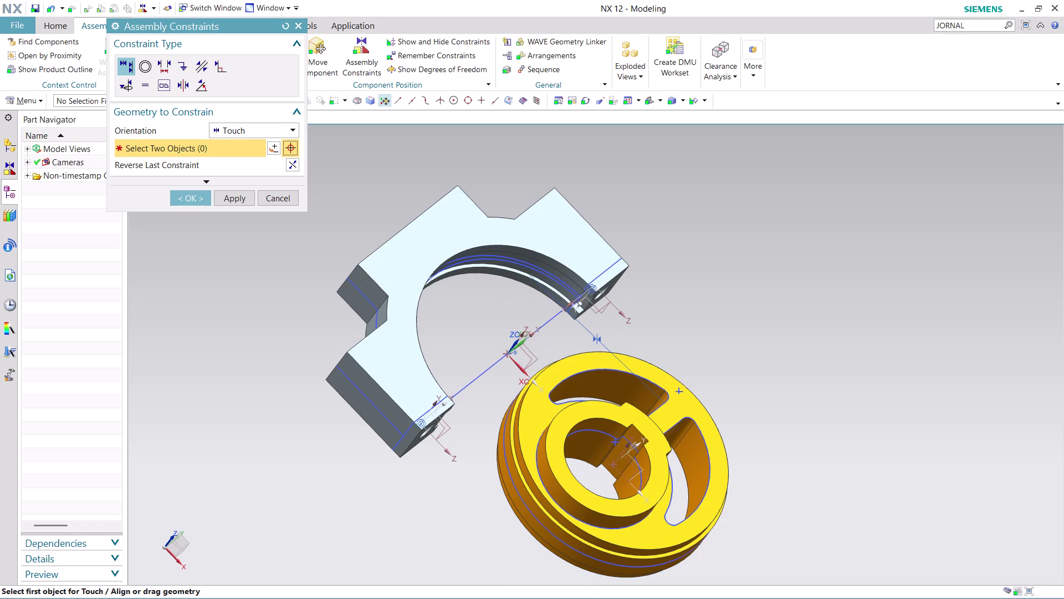
scroll(down, 3)
scroll(up, 3)
middle_drag(637, 535, 615, 517)
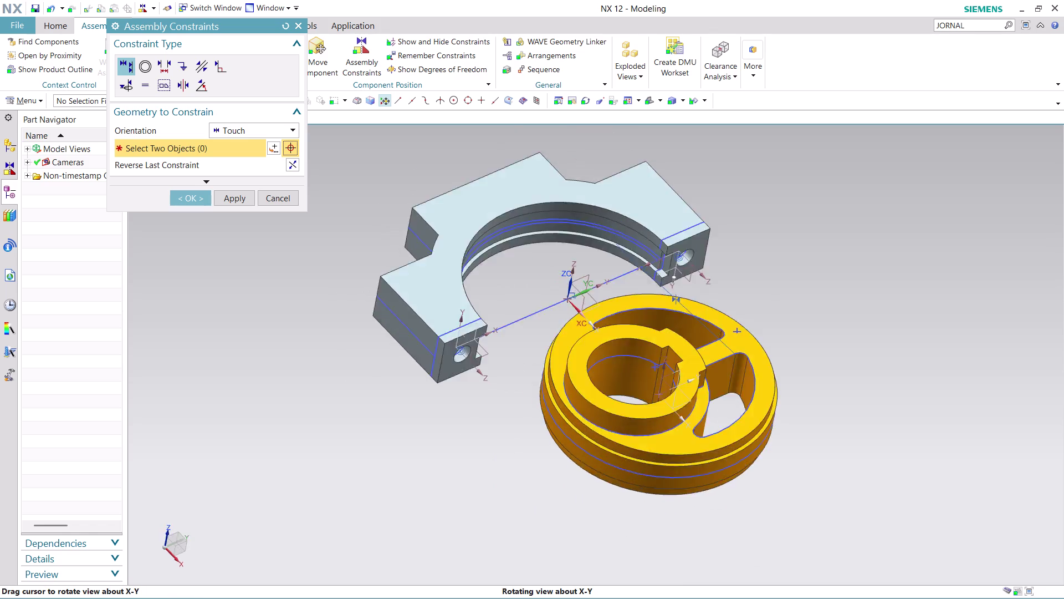
middle_drag(614, 517, 669, 515)
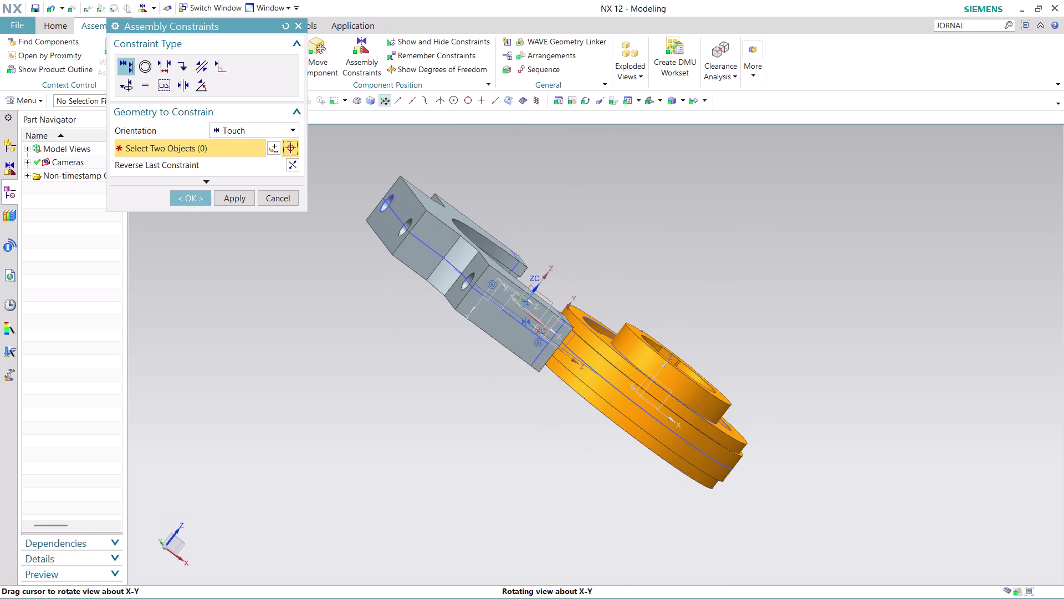
middle_drag(668, 515, 670, 516)
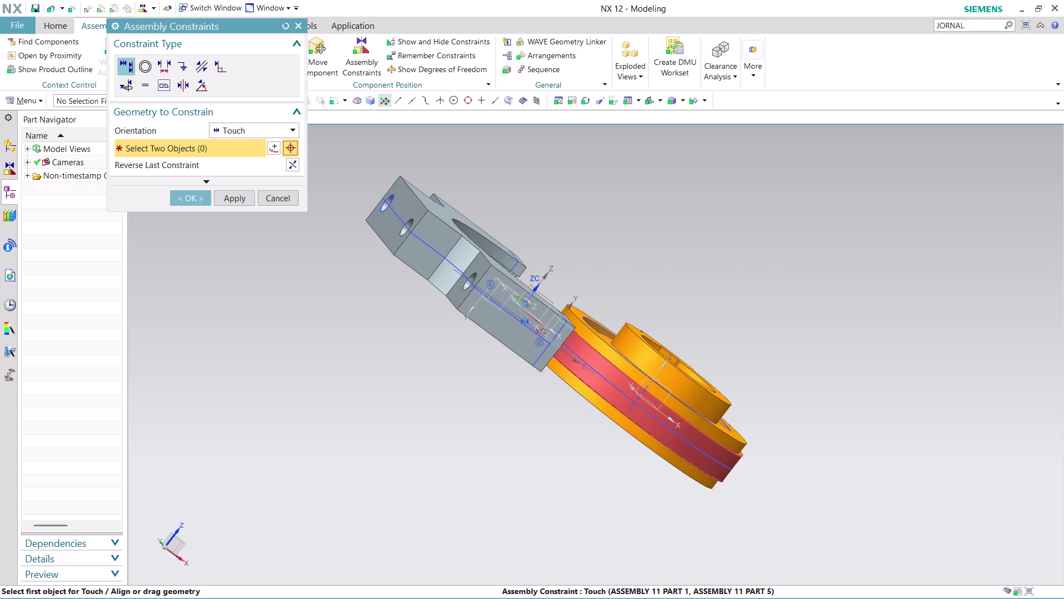
click(601, 363)
middle_drag(780, 357, 694, 318)
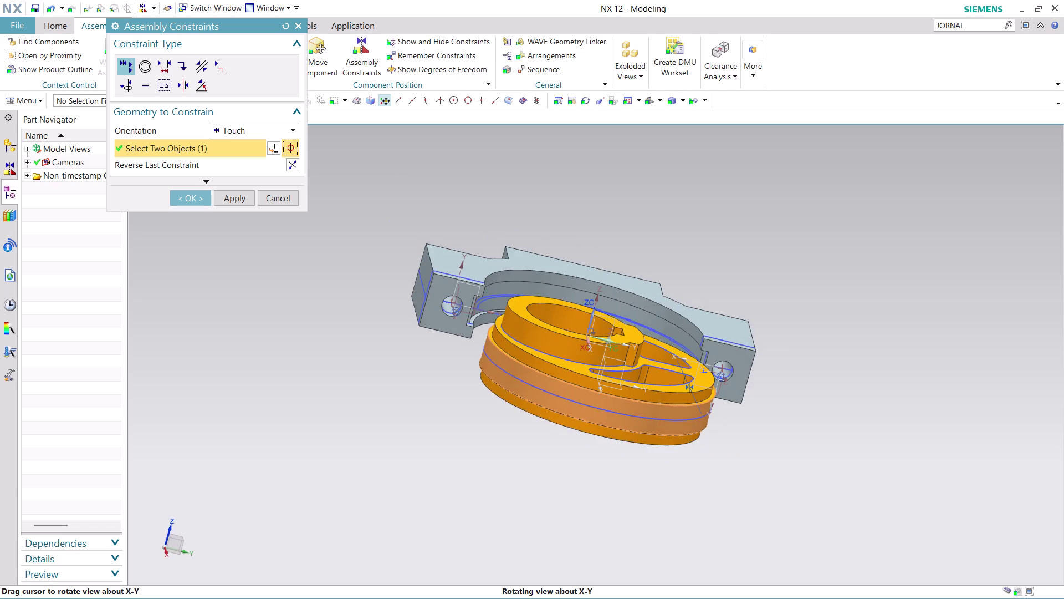
middle_drag(694, 318, 694, 318)
click(649, 321)
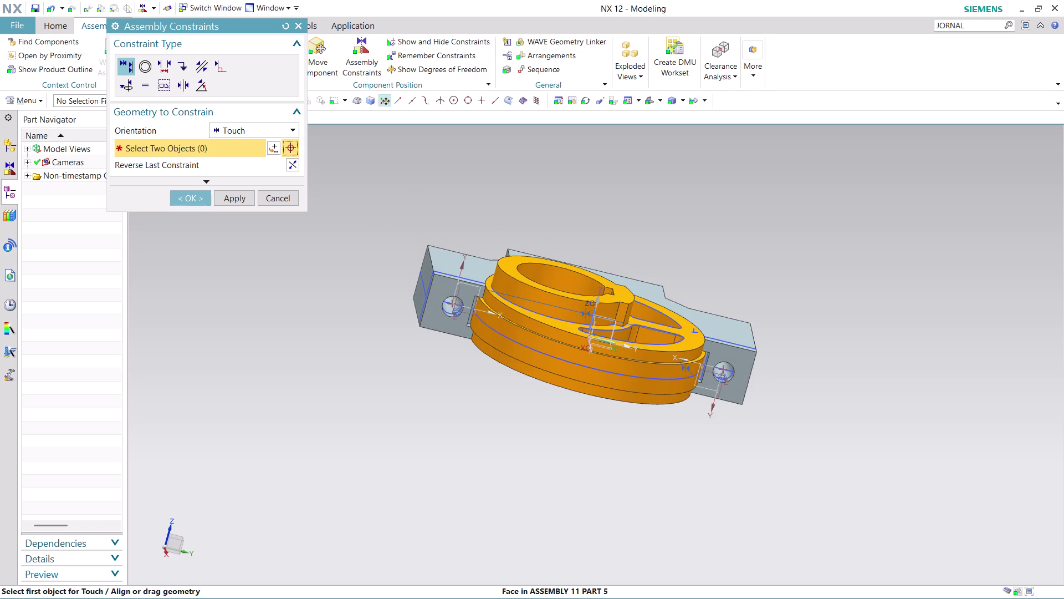
scroll(down, 3)
Confirm the touch constraints and select the wheel for Move Component.
middle_drag(823, 314, 818, 351)
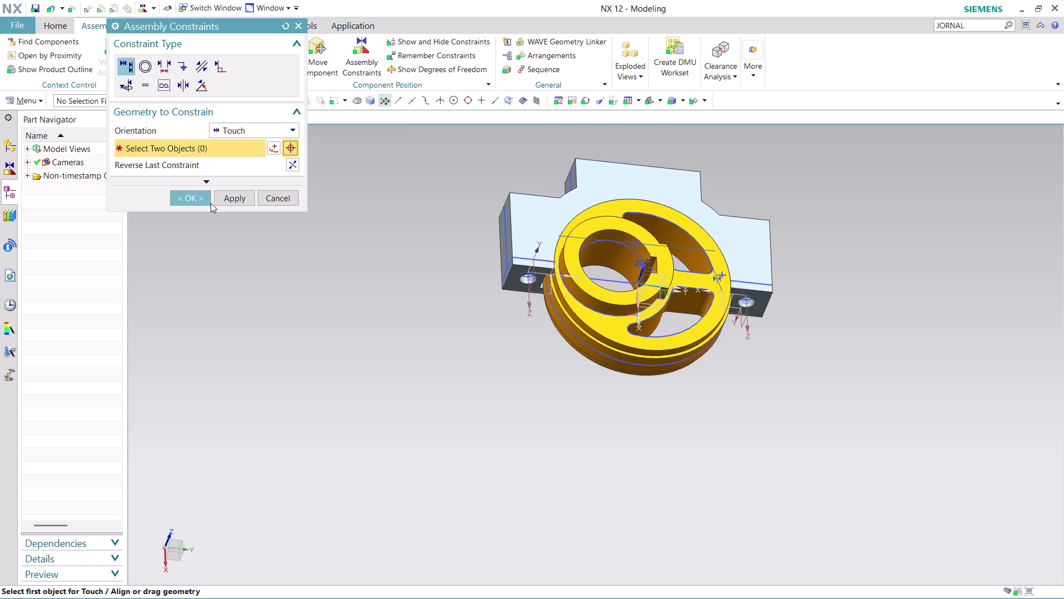
click(190, 201)
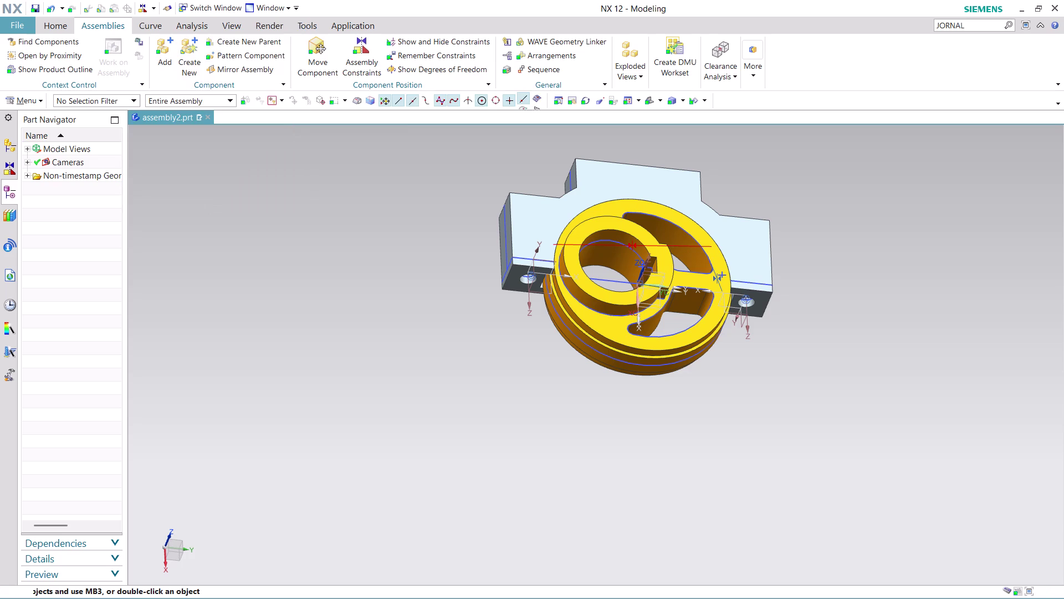
click(329, 53)
click(629, 310)
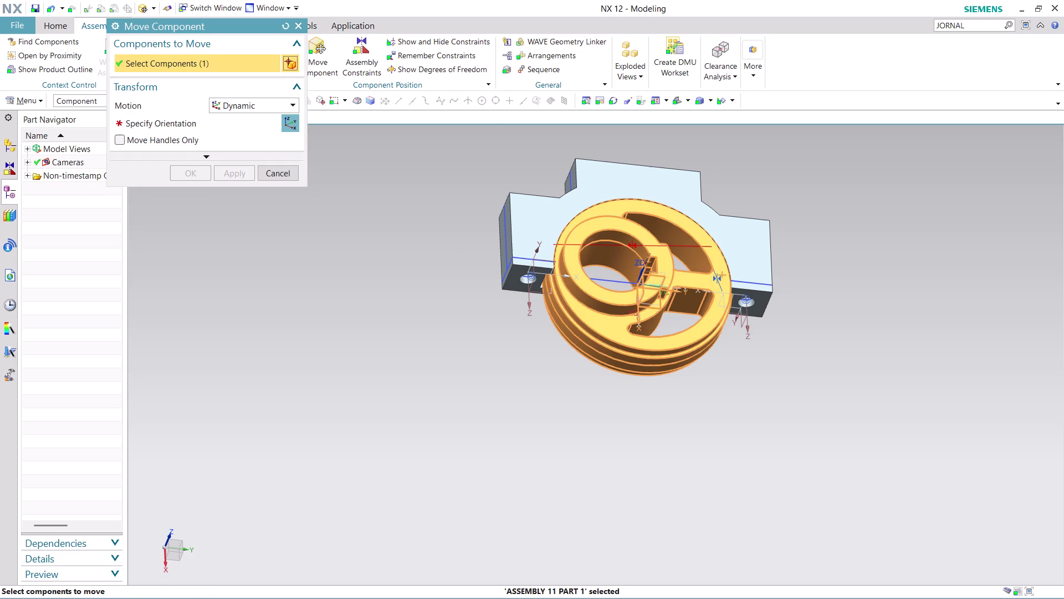
Reposition the wheel's move handles and trial-rotate it about its X axis.
click(288, 119)
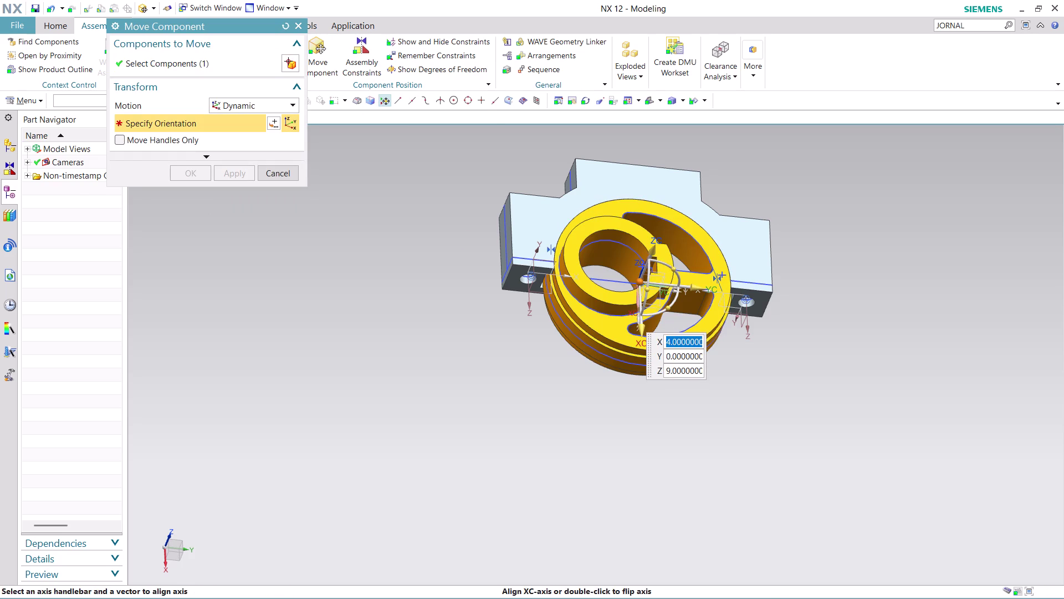
drag(664, 310, 696, 284)
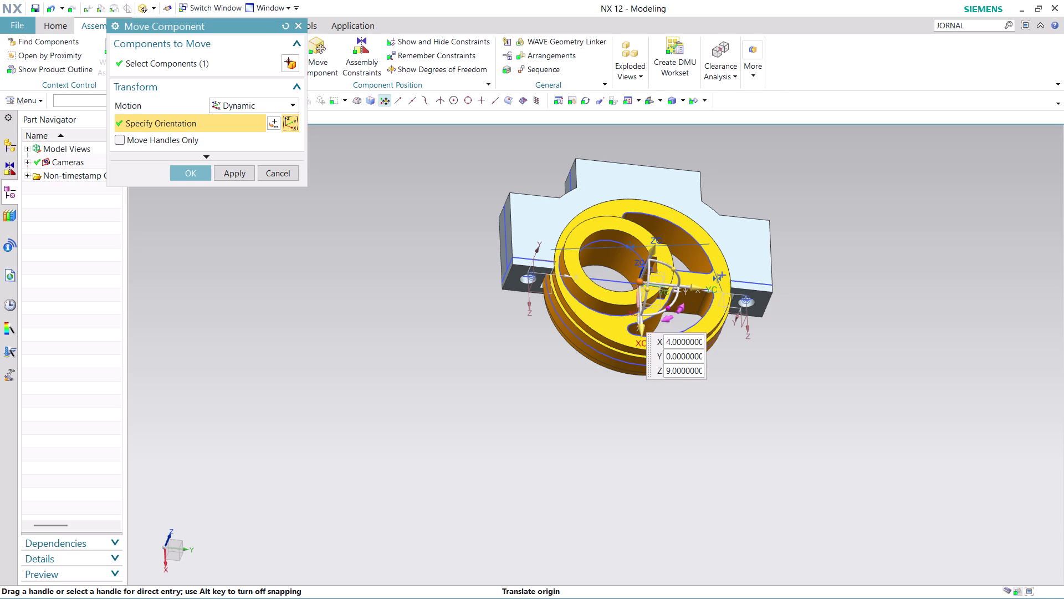
drag(671, 302, 646, 317)
drag(674, 265, 676, 270)
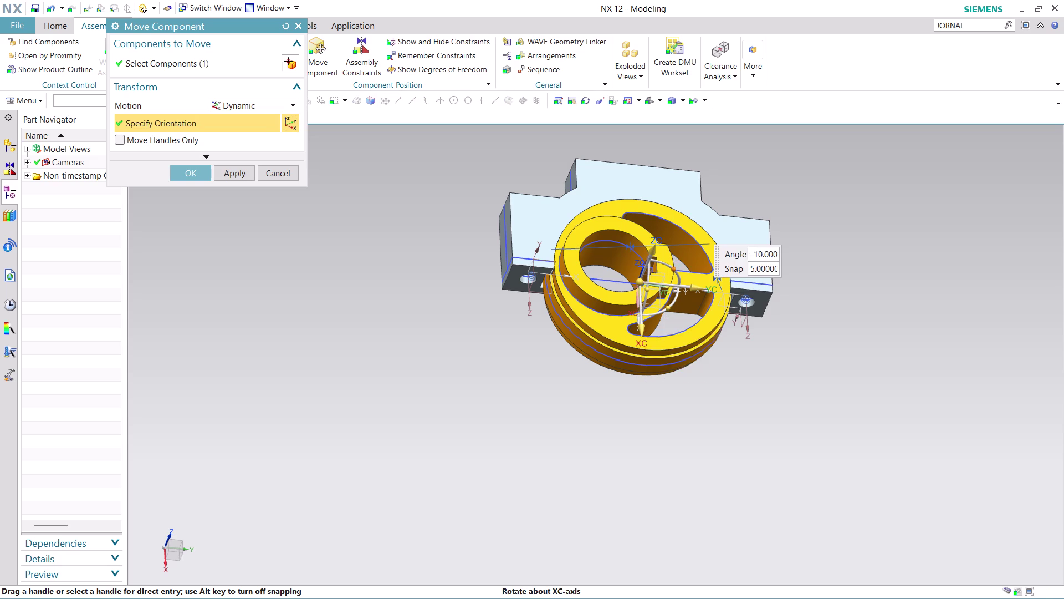
drag(676, 270, 680, 276)
drag(649, 288, 653, 310)
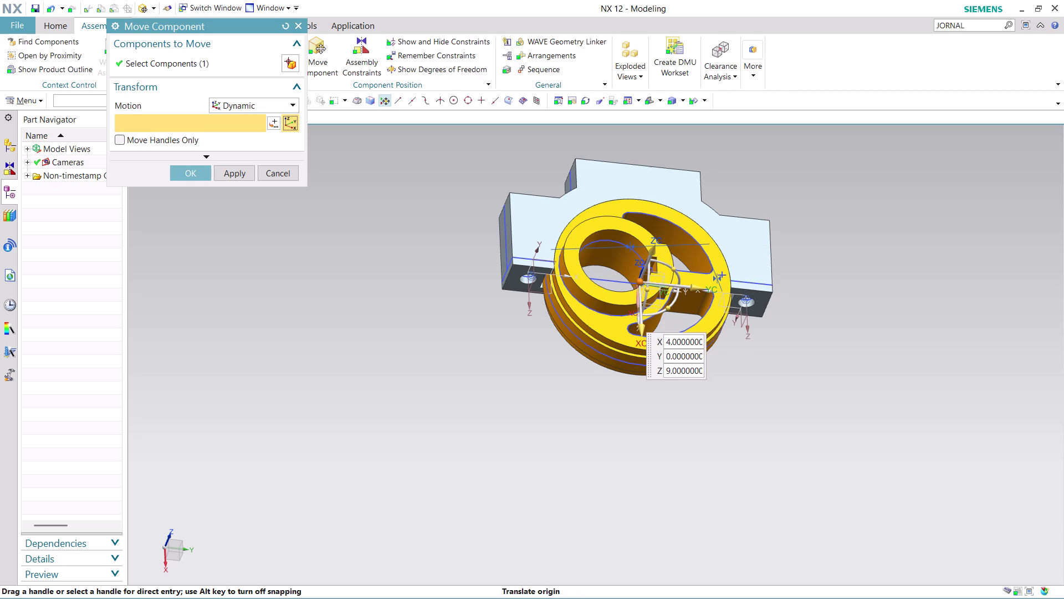
Cancel Move Component and discard the unapplied wheel movement.
click(266, 176)
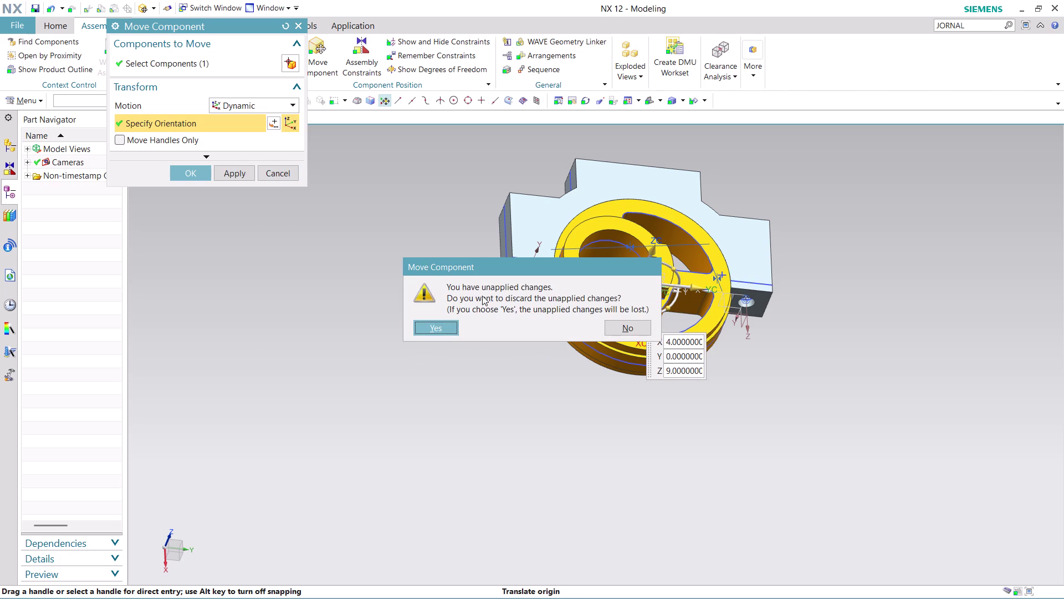
click(506, 203)
click(638, 328)
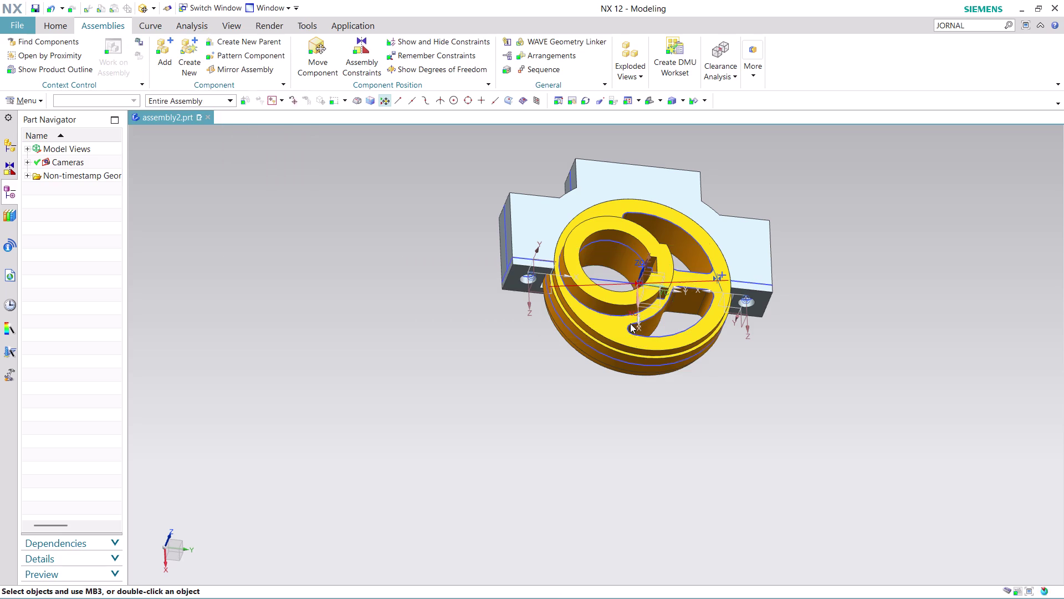